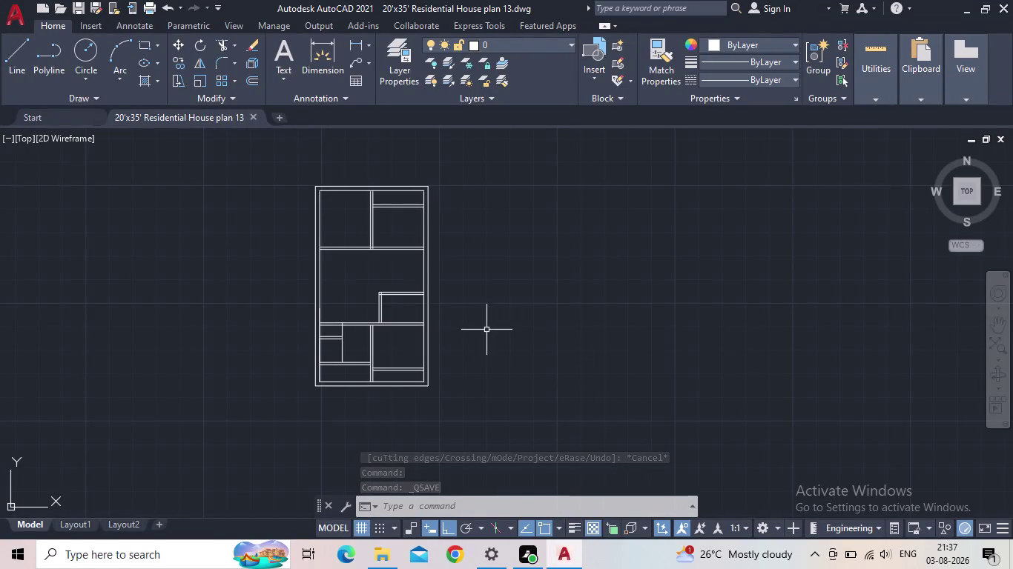
Start a rectangle beside the floor plan using the Dimensions option.
scroll(up, 3)
middle_drag(395, 290, 432, 318)
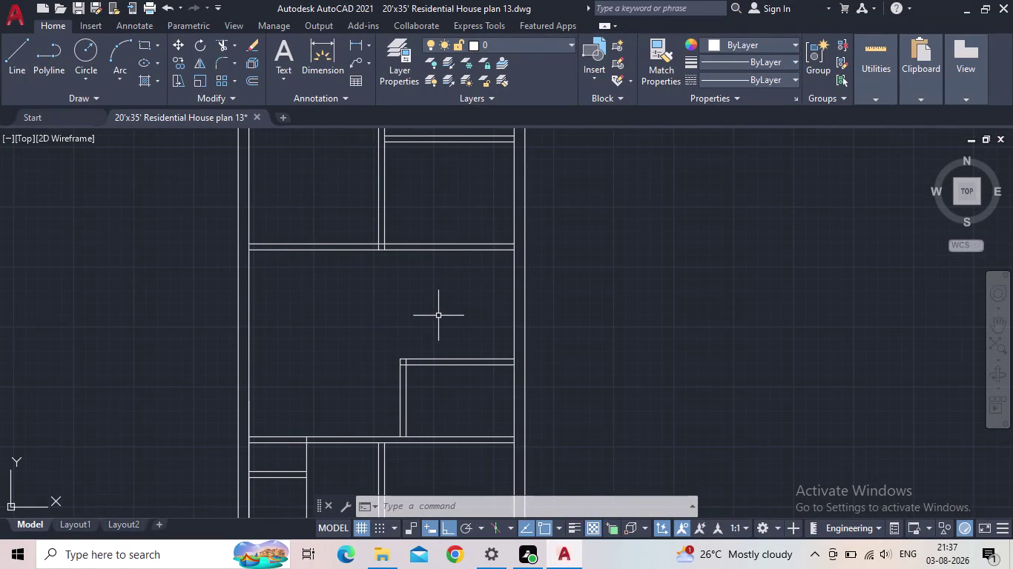
middle_drag(450, 309, 382, 364)
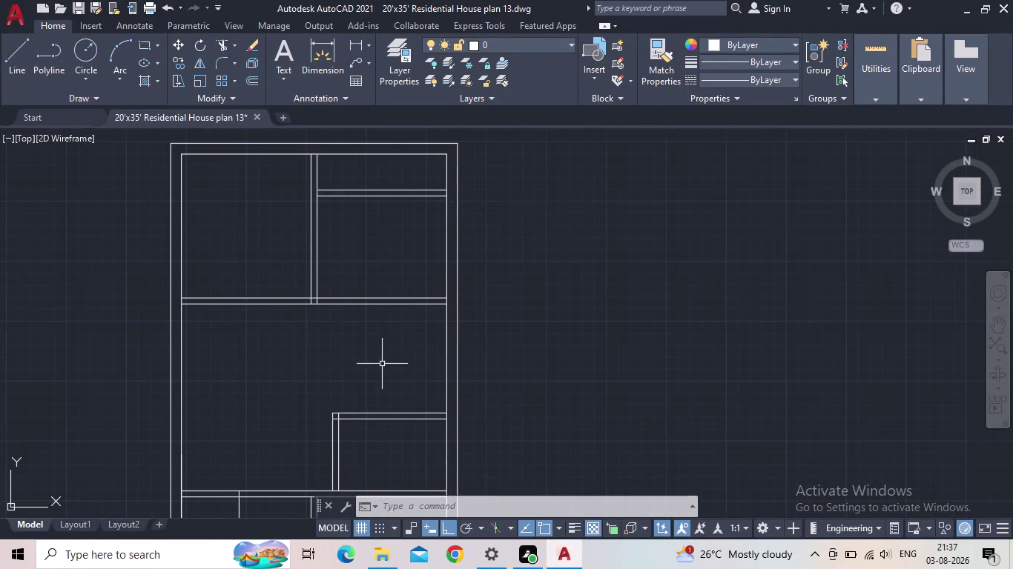
key(d)
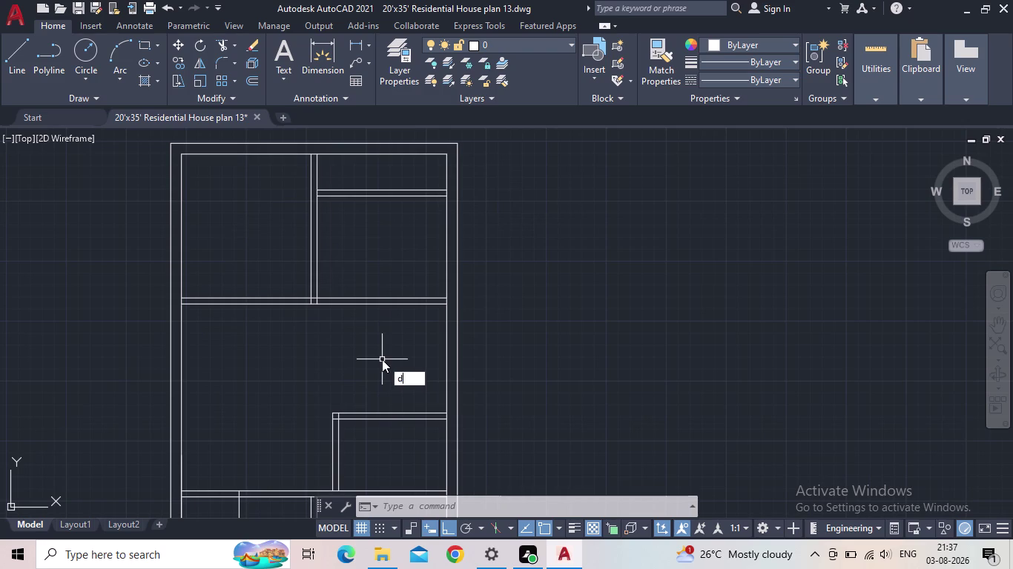
key(o)
key(BackSpace)
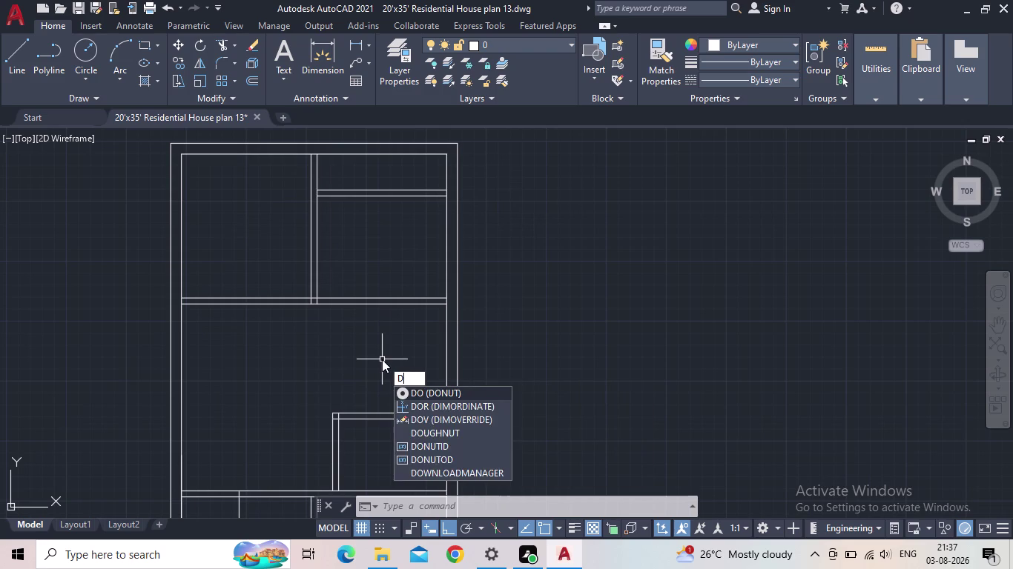
key(BackSpace)
text(rec)
key(Return)
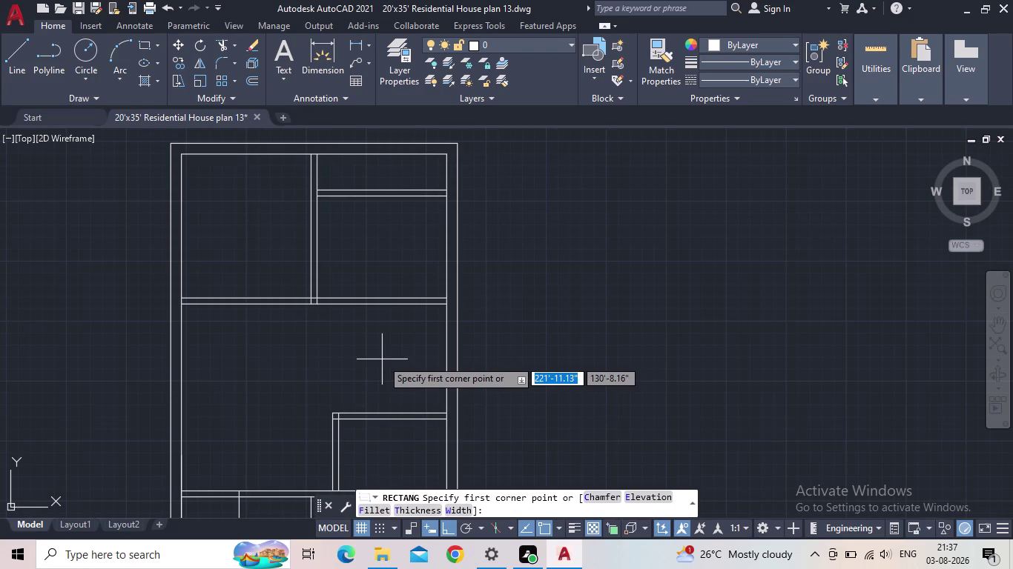
drag(600, 265, 604, 283)
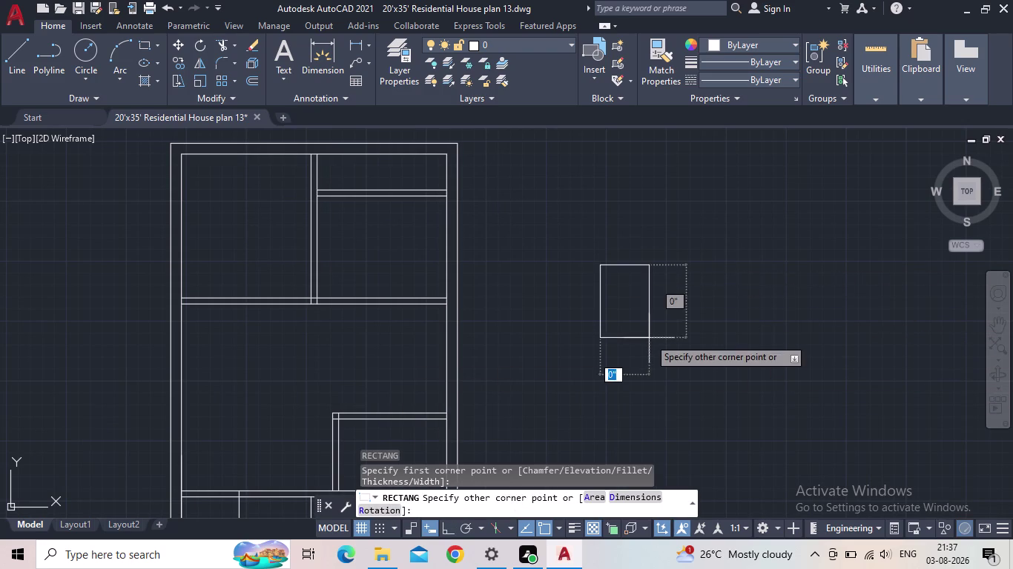
key(d)
key(Return)
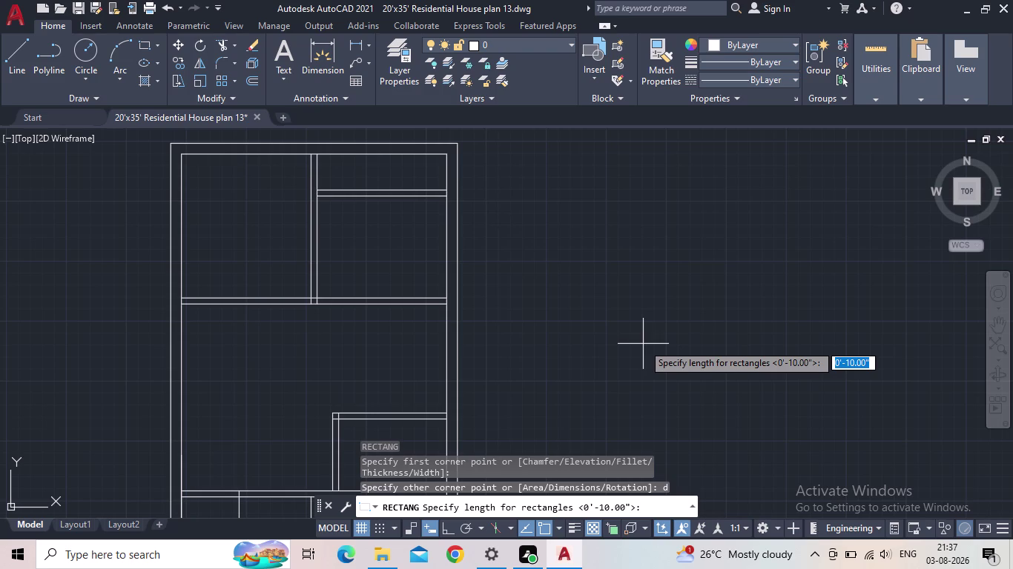
Give the rectangle a 5" length and 3' width and place it right of the plan.
text(5")
key(Return)
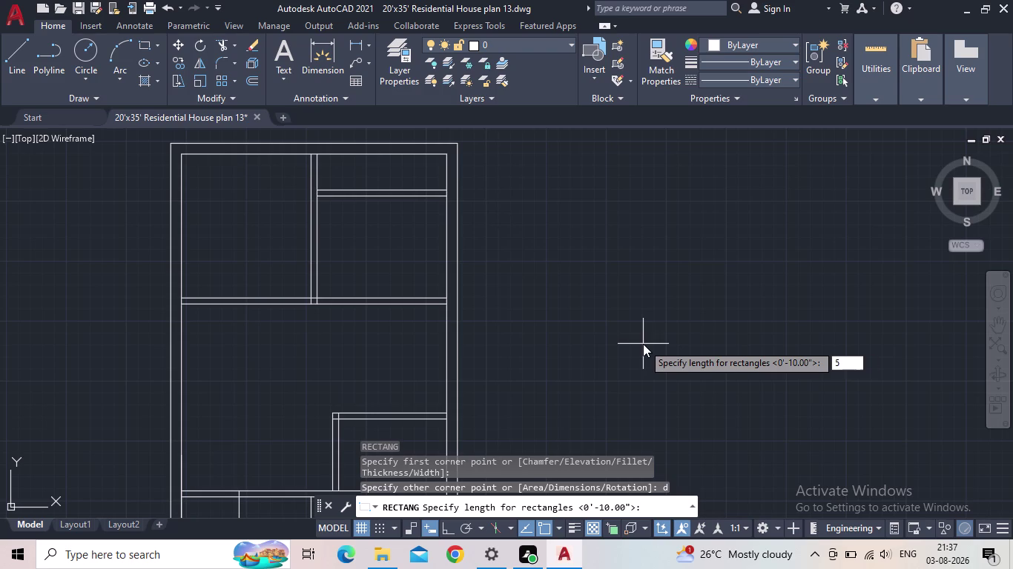
text(3')
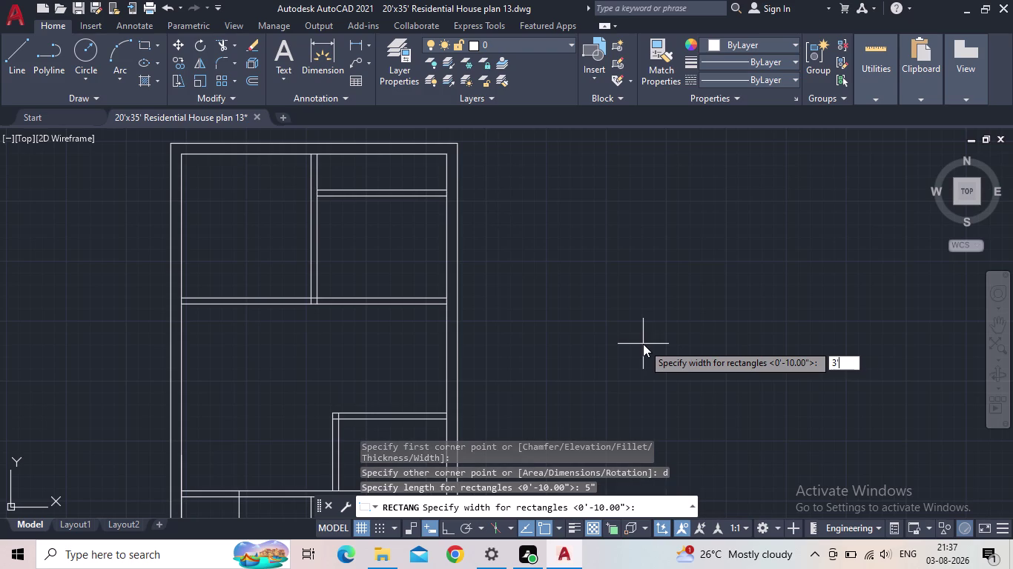
key(Return)
click(642, 344)
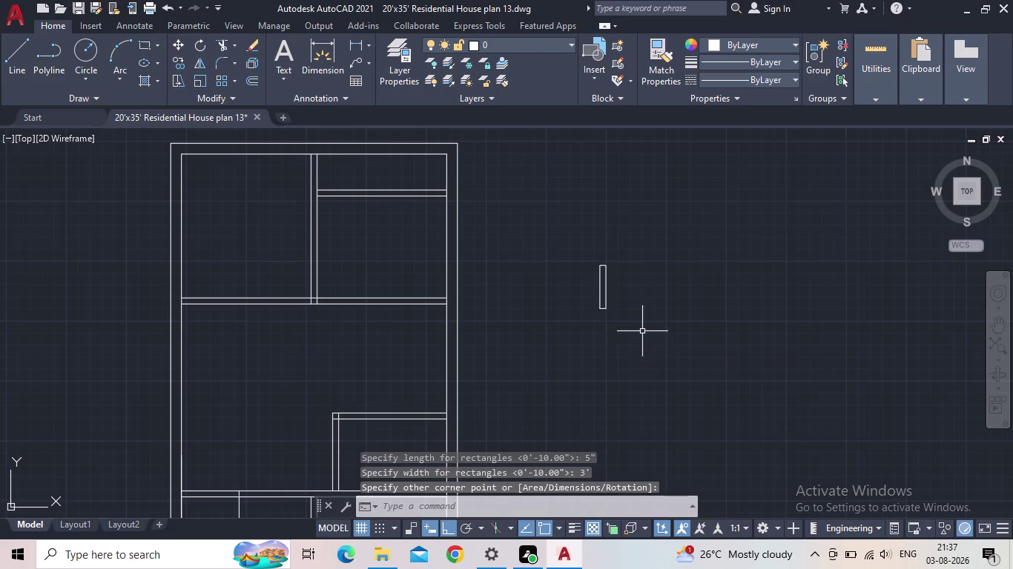
key(Escape)
Select the new rectangle for copying.
drag(635, 324, 609, 307)
click(560, 239)
key(c)
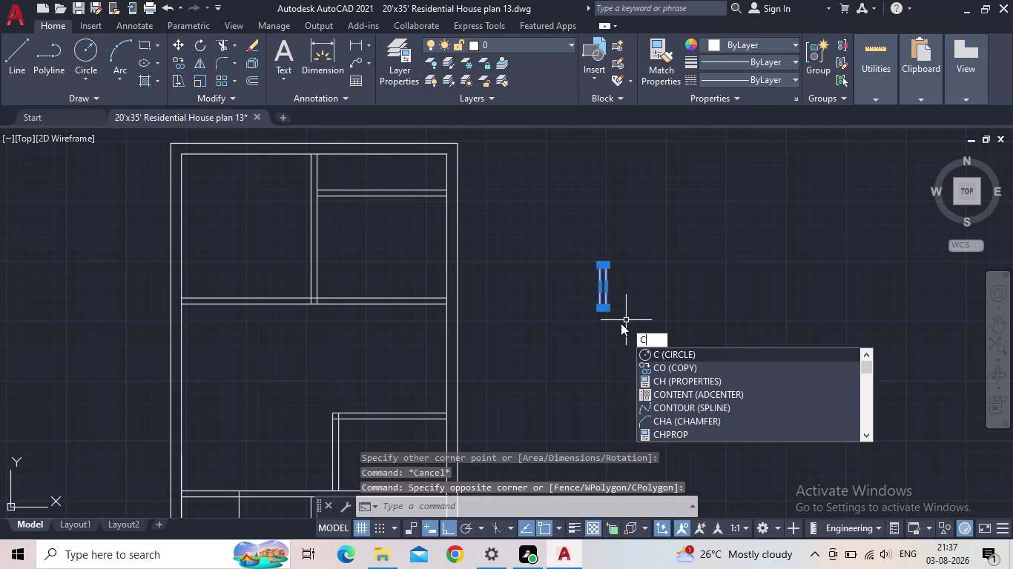
Copy the rectangle to a spot left of the original.
key(o)
key(Return)
click(602, 309)
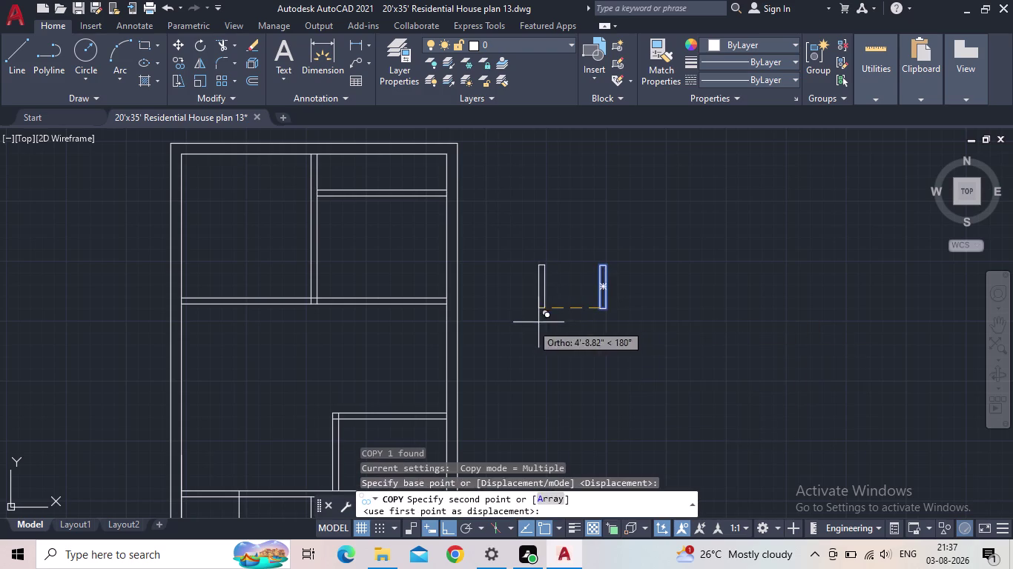
click(531, 324)
key(Escape)
Rotate the copied rectangle so it lies horizontally.
click(552, 321)
click(528, 290)
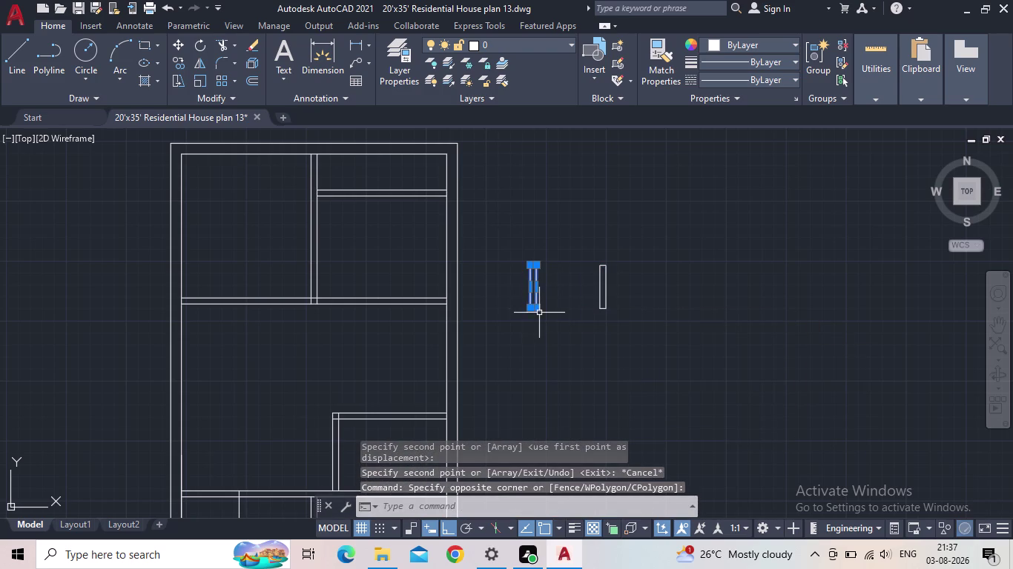
key(r)
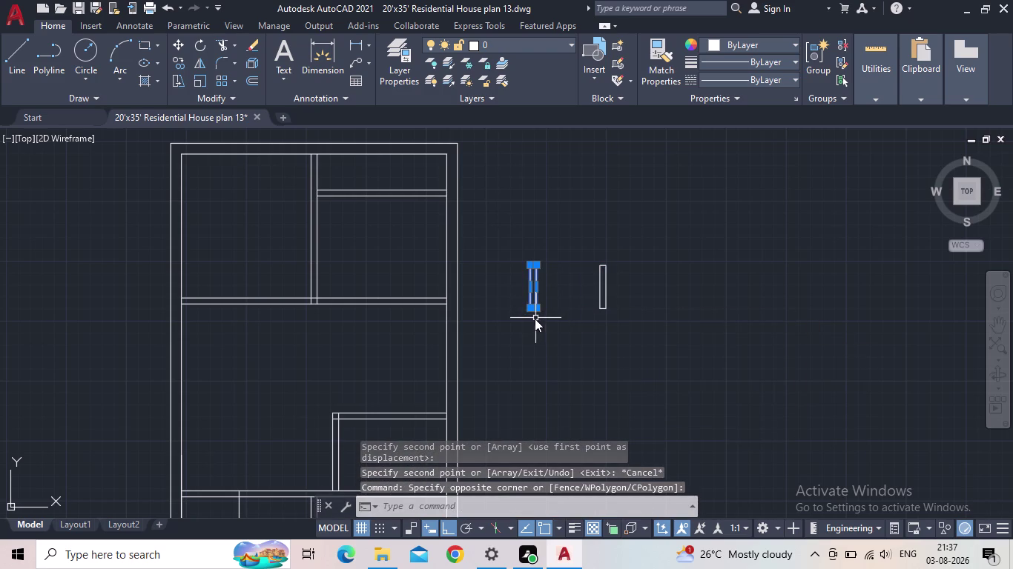
key(o)
key(Return)
click(534, 312)
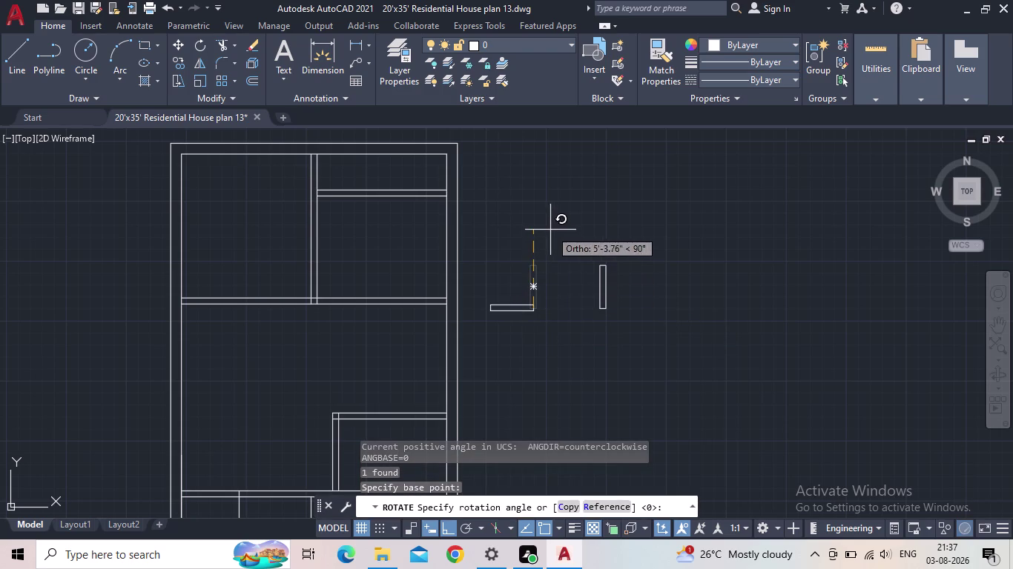
click(548, 227)
key(Escape)
Select the horizontal rectangle and begin copying it from a base point.
drag(529, 355, 530, 345)
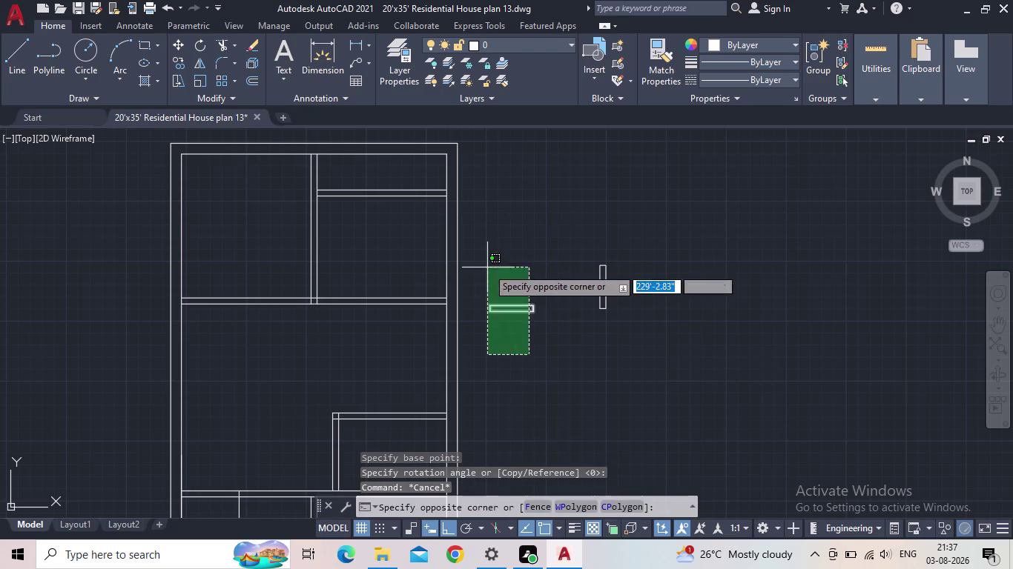
click(487, 268)
key(c)
key(o)
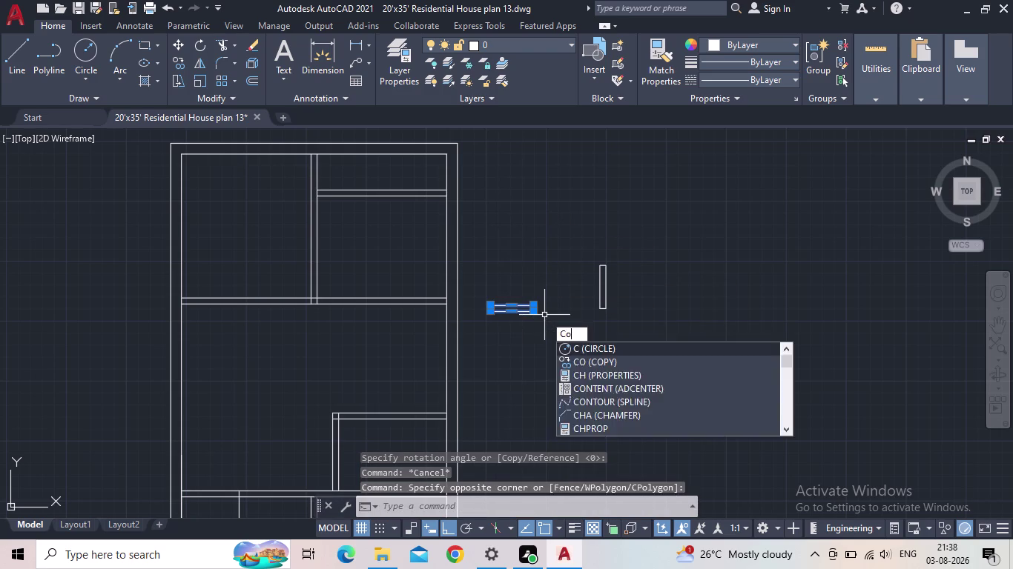
key(Return)
click(491, 312)
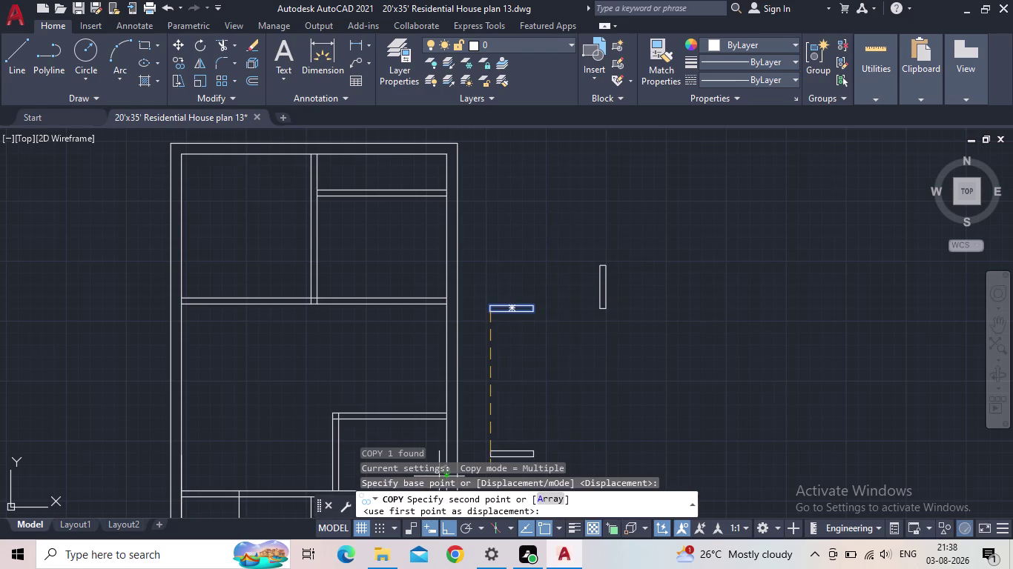
click(447, 524)
Place two copies of the horizontal rectangle on the plan's wall lines.
scroll(up, 3)
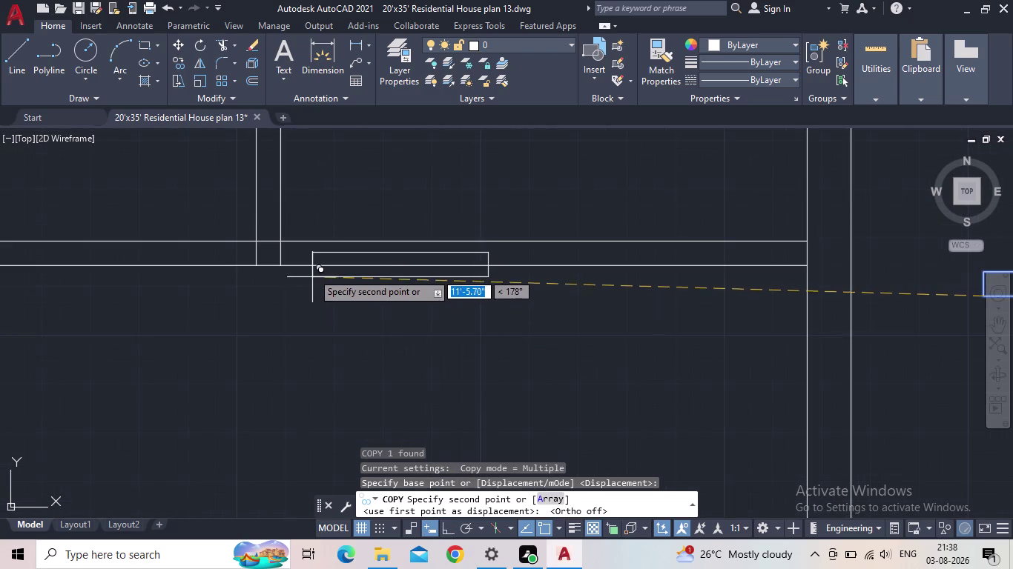
scroll(up, 3)
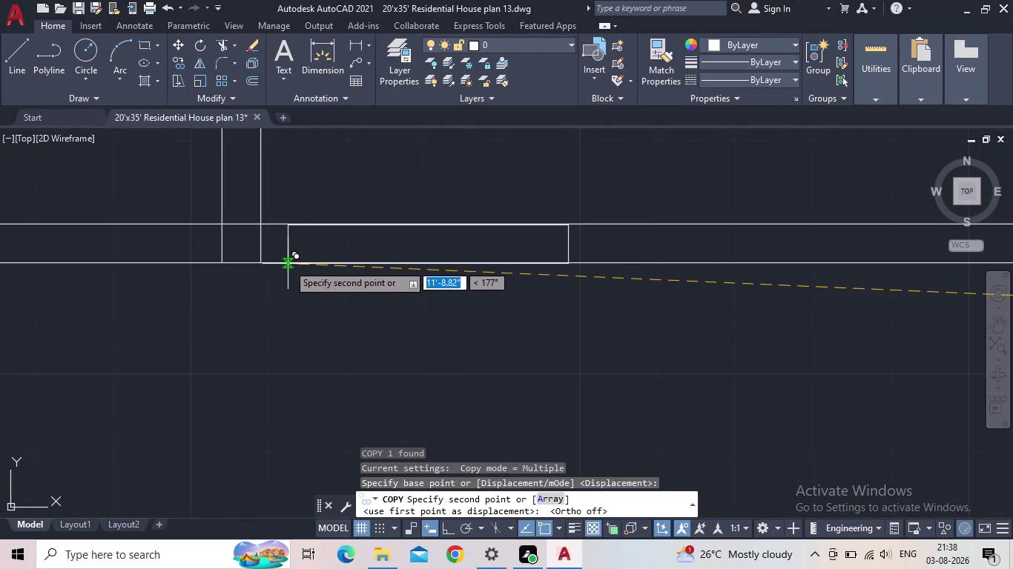
click(288, 264)
scroll(down, 3)
middle_drag(345, 332, 402, 336)
scroll(up, 3)
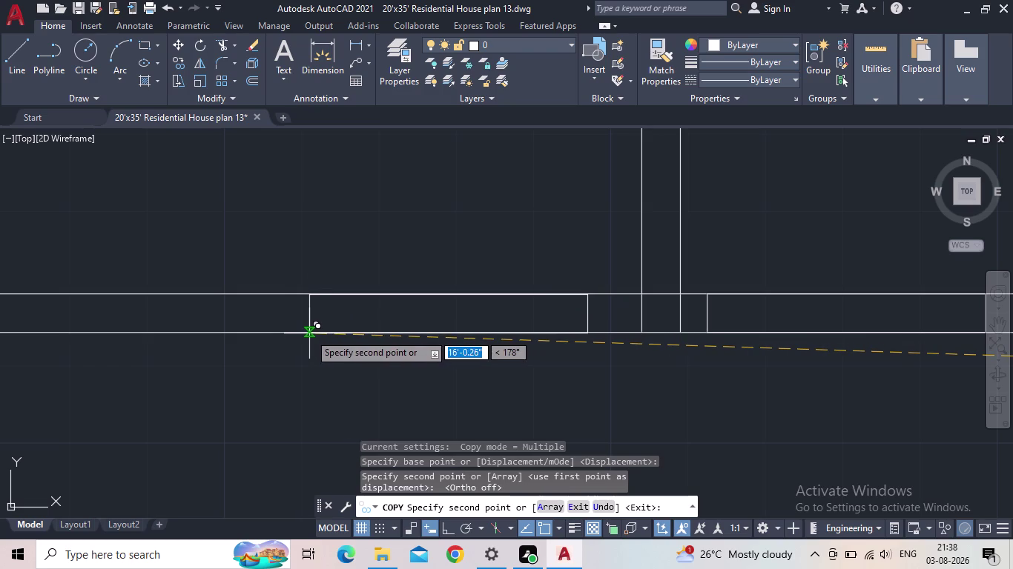
click(310, 334)
Pan and zoom the view toward the lower rooms to reach the next wall.
scroll(down, 3)
middle_drag(365, 398, 339, 253)
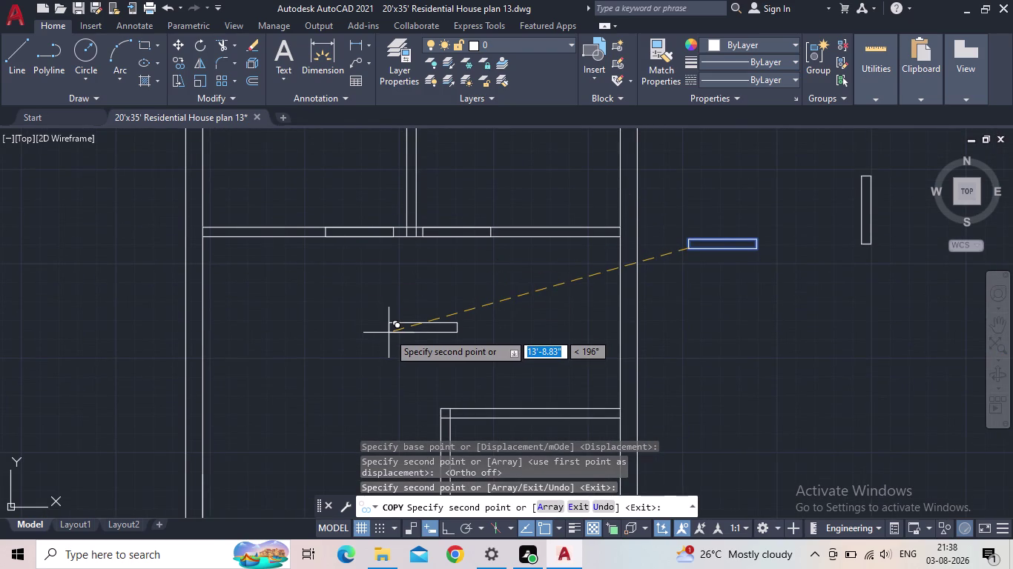
middle_drag(387, 333, 389, 293)
scroll(down, 3)
middle_drag(379, 330, 373, 304)
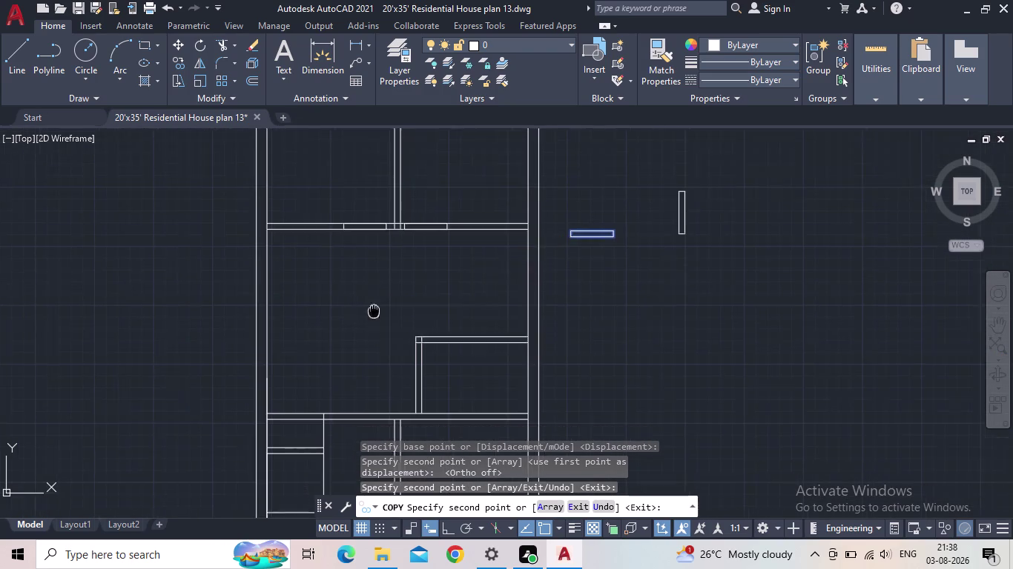
middle_drag(372, 304, 363, 241)
scroll(down, 3)
scroll(up, 3)
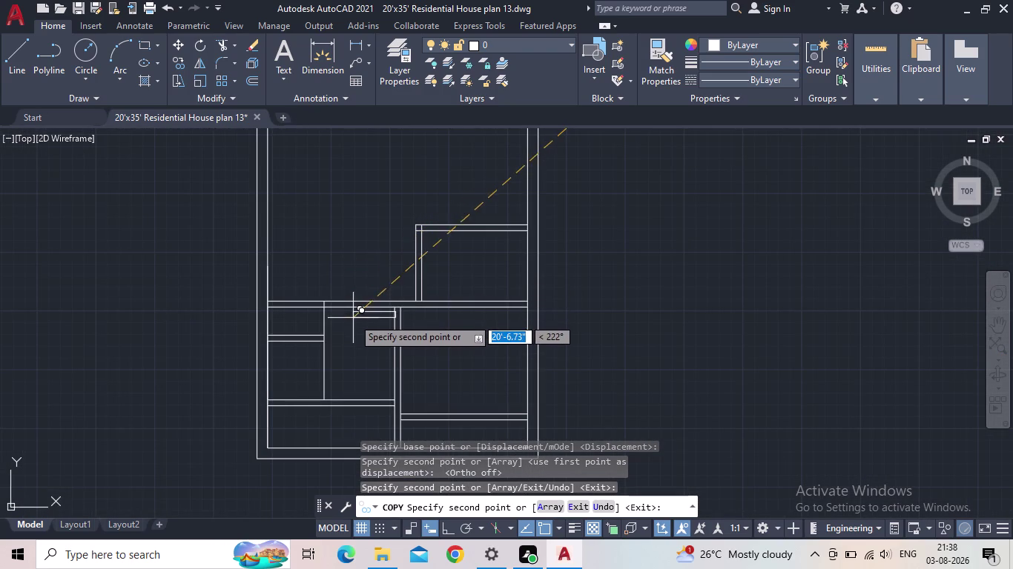
scroll(up, 3)
scroll(up, 3)
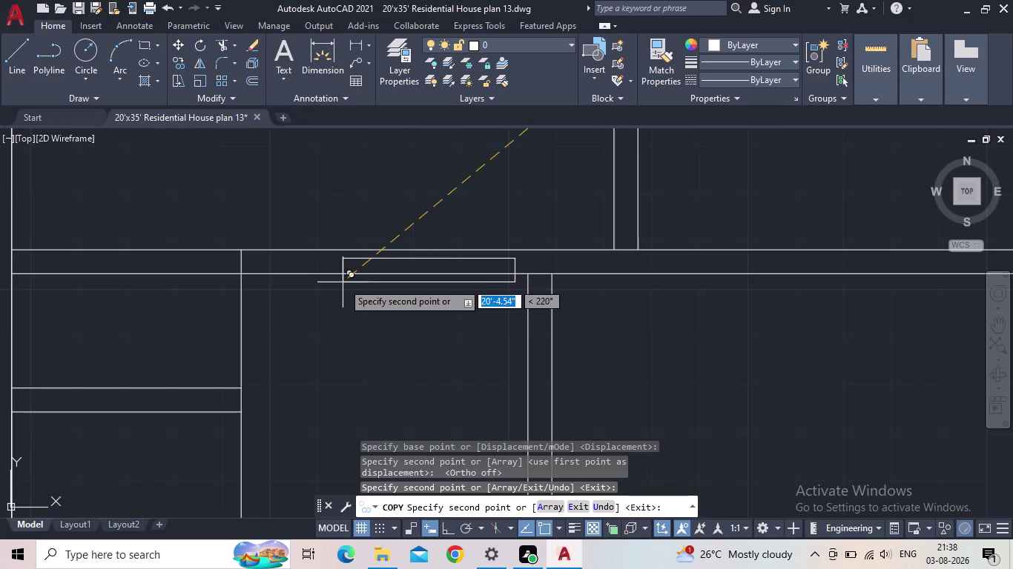
Place rectangle copies onto two interior wall lines.
middle_drag(355, 322, 360, 308)
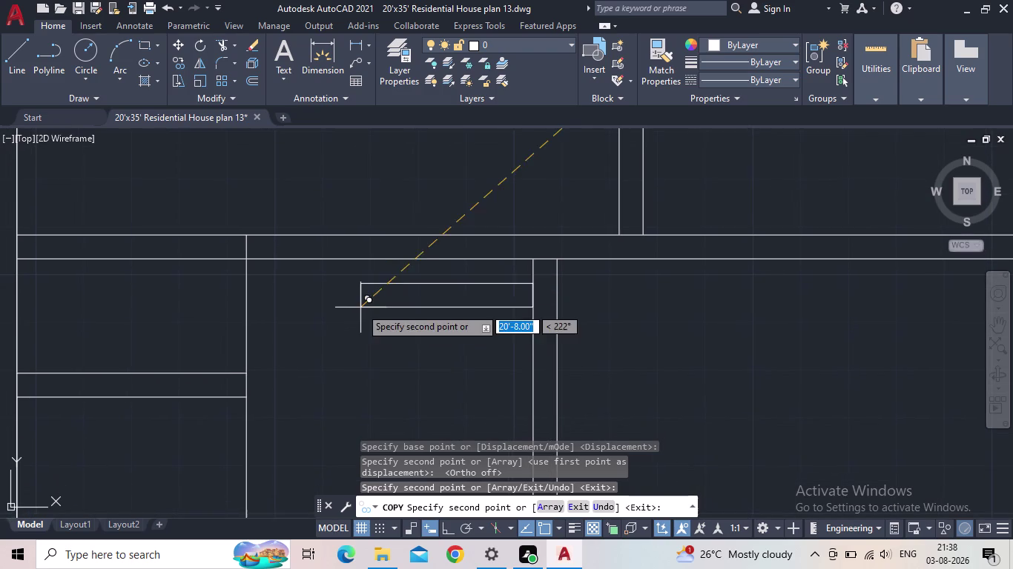
scroll(down, 3)
scroll(up, 3)
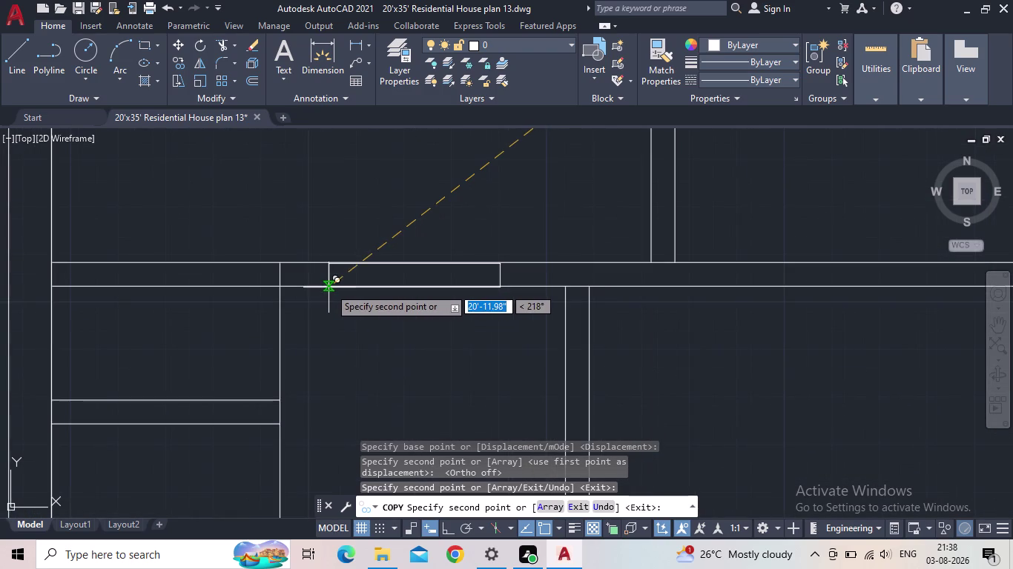
scroll(up, 3)
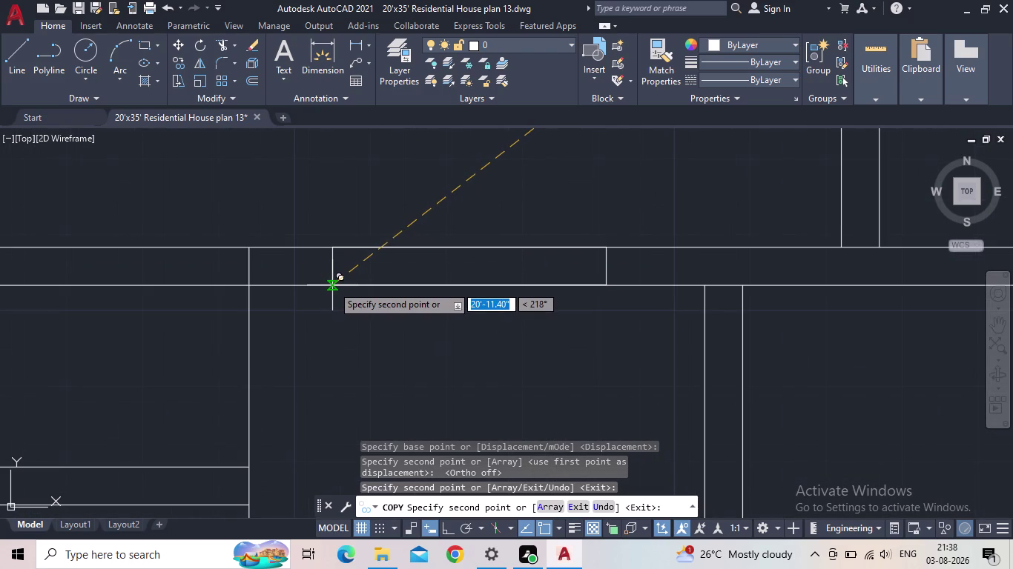
click(333, 285)
scroll(down, 3)
middle_drag(353, 328, 327, 237)
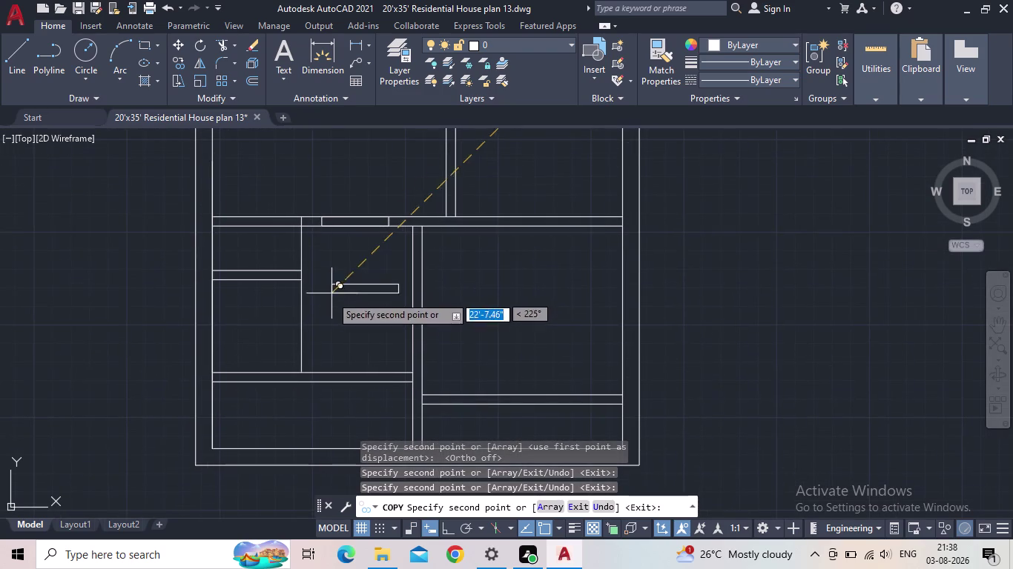
middle_drag(334, 314, 397, 258)
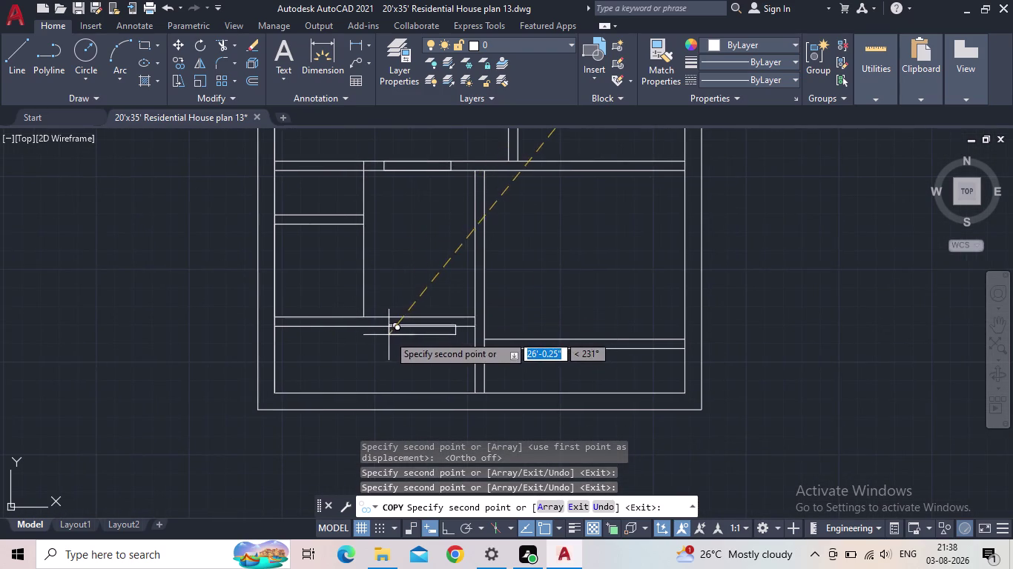
scroll(up, 3)
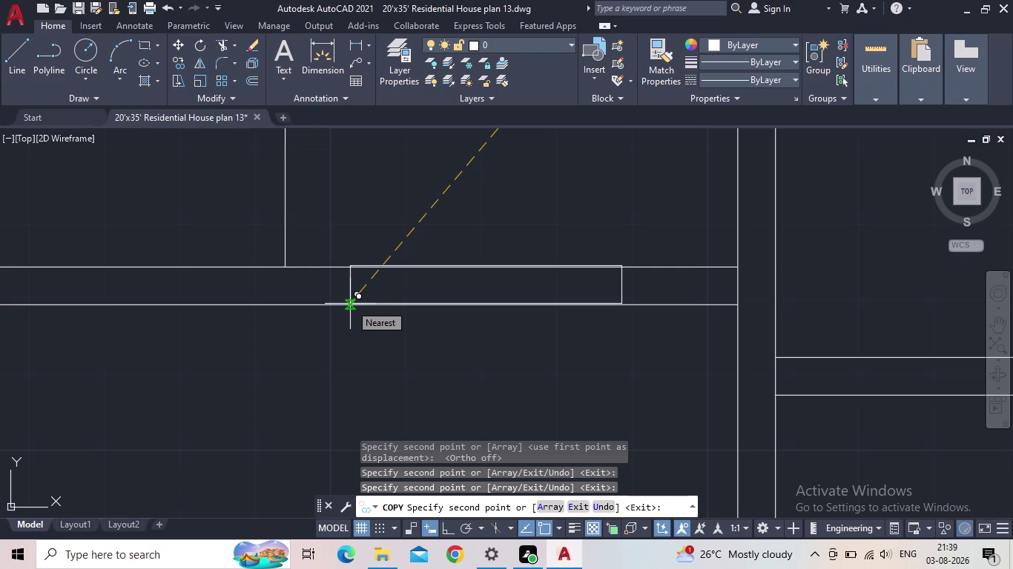
click(350, 304)
Find another interior wall and place a third rectangle copy on it.
scroll(down, 3)
middle_drag(340, 346, 177, 310)
scroll(down, 3)
scroll(down, 3)
scroll(up, 3)
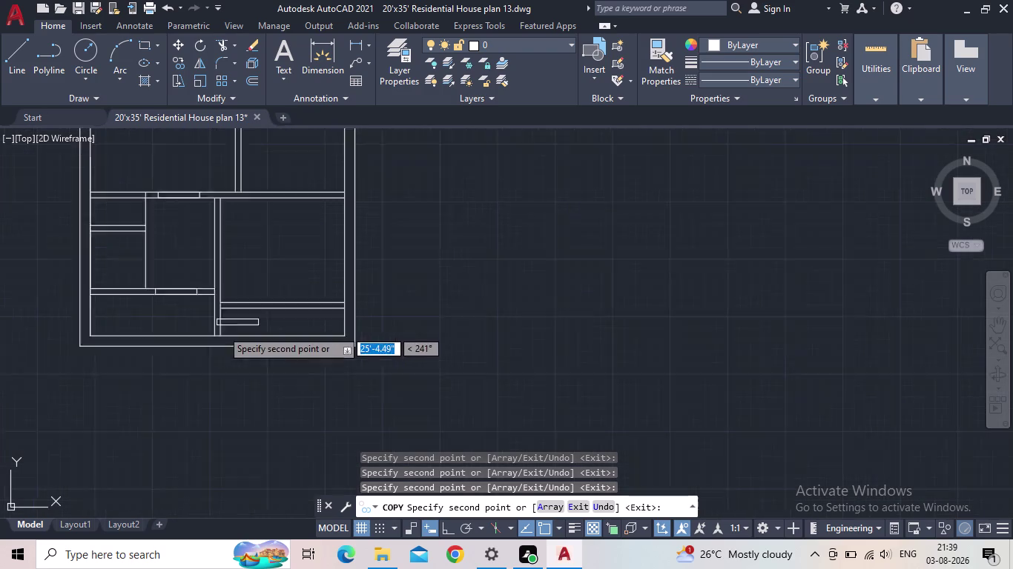
scroll(up, 3)
scroll(up, 3)
middle_drag(245, 320, 328, 414)
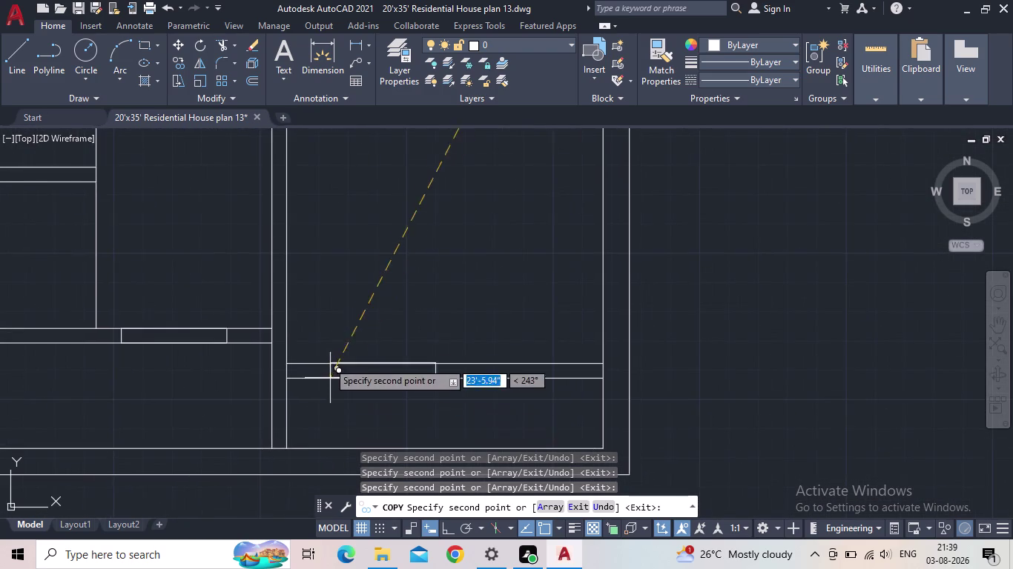
scroll(down, 3)
middle_drag(328, 328, 358, 463)
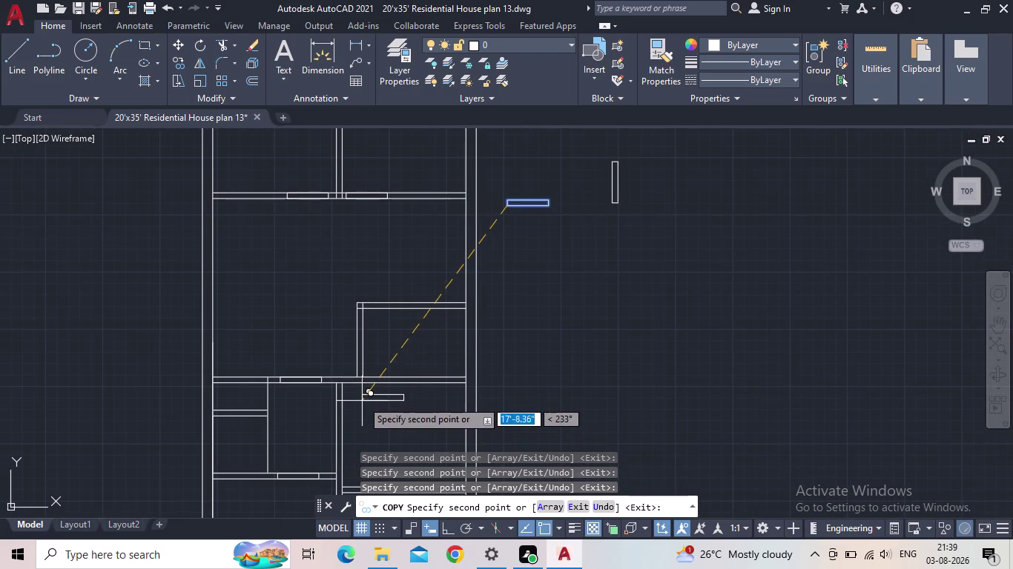
scroll(up, 3)
scroll(up, 3)
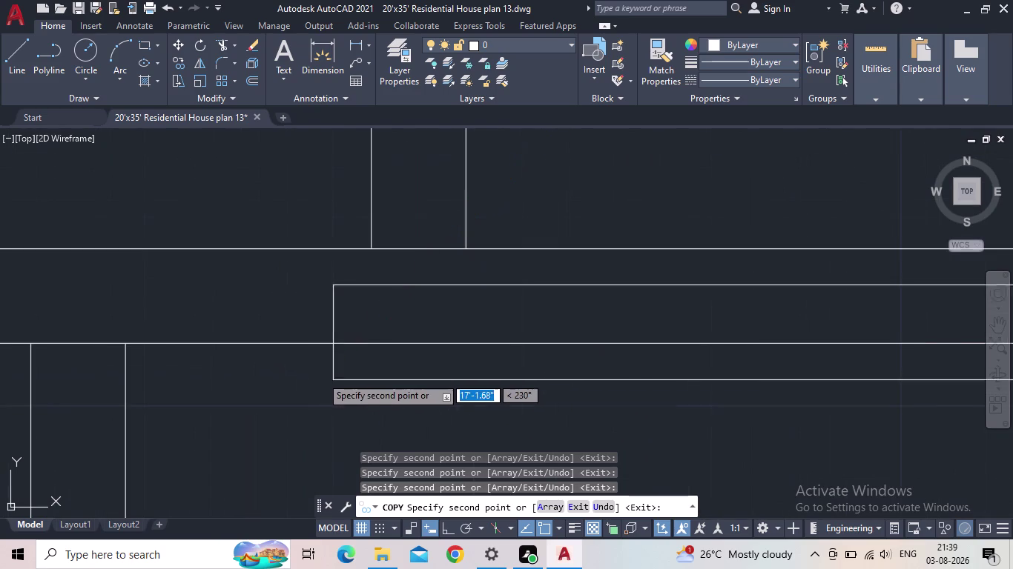
scroll(down, 3)
middle_drag(190, 349, 323, 343)
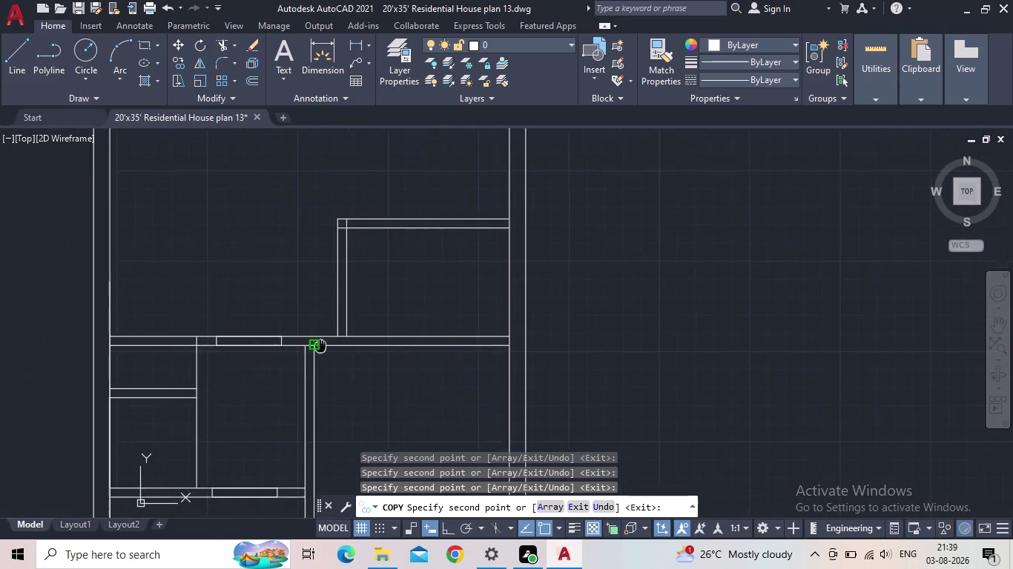
scroll(down, 3)
middle_drag(346, 365, 348, 348)
scroll(up, 3)
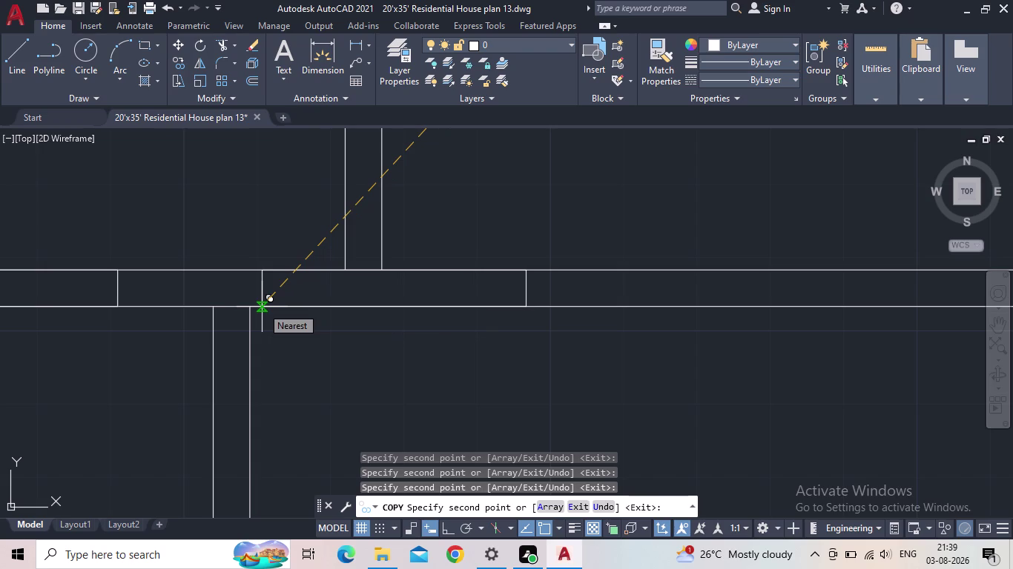
scroll(down, 3)
scroll(up, 3)
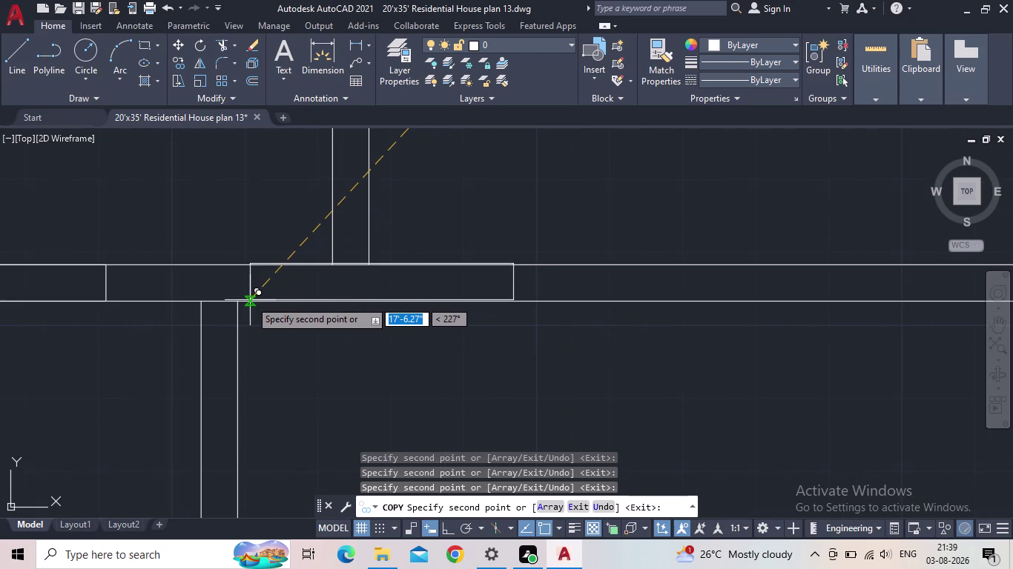
click(248, 303)
Review the placed openings and end the copy command.
middle_drag(409, 375, 260, 410)
scroll(down, 3)
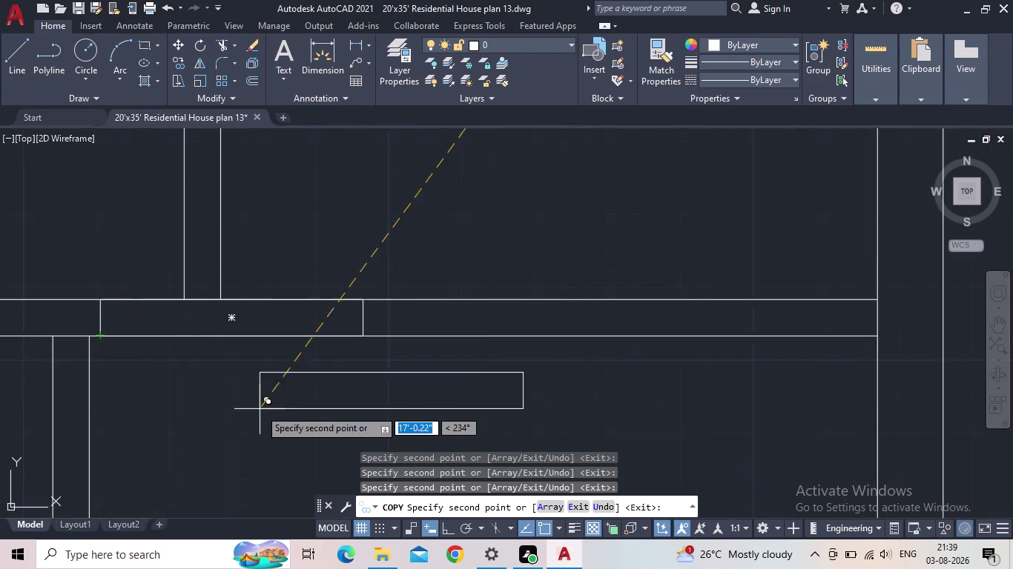
scroll(down, 3)
scroll(down, 3)
scroll(down, 3)
key(Escape)
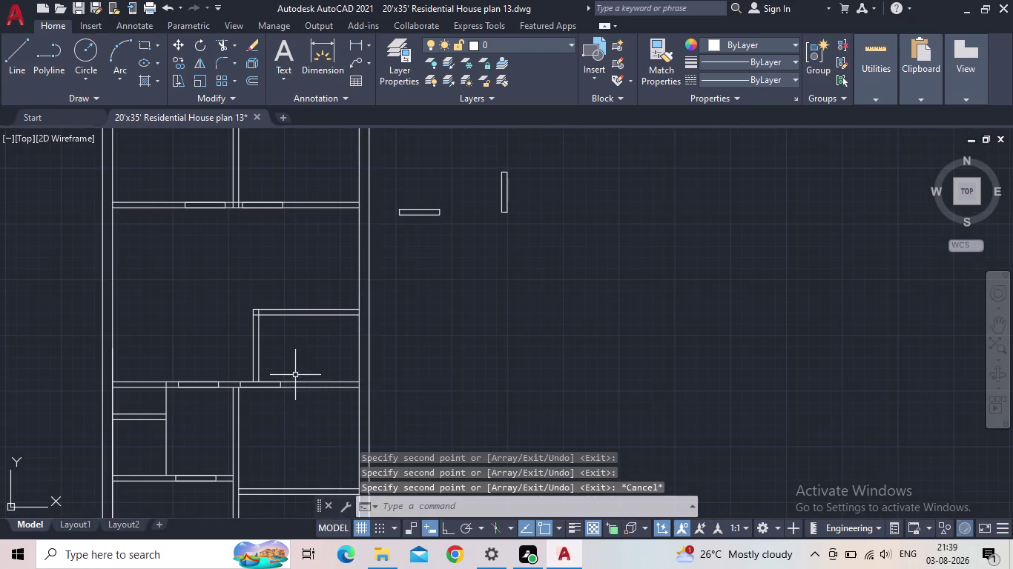
Start moving the inner vertical wall line from its bottom endpoint.
scroll(up, 3)
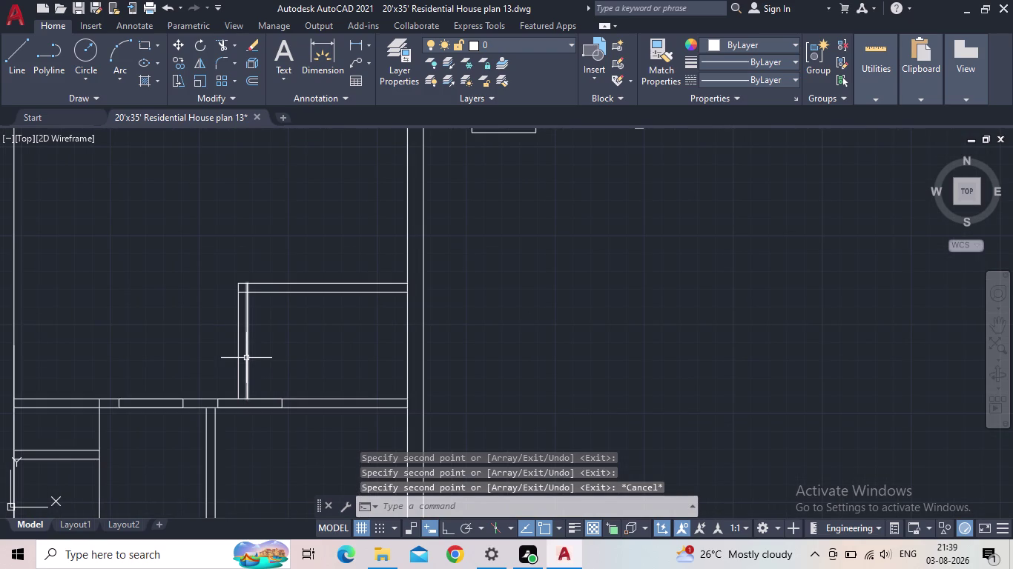
click(246, 359)
key(m)
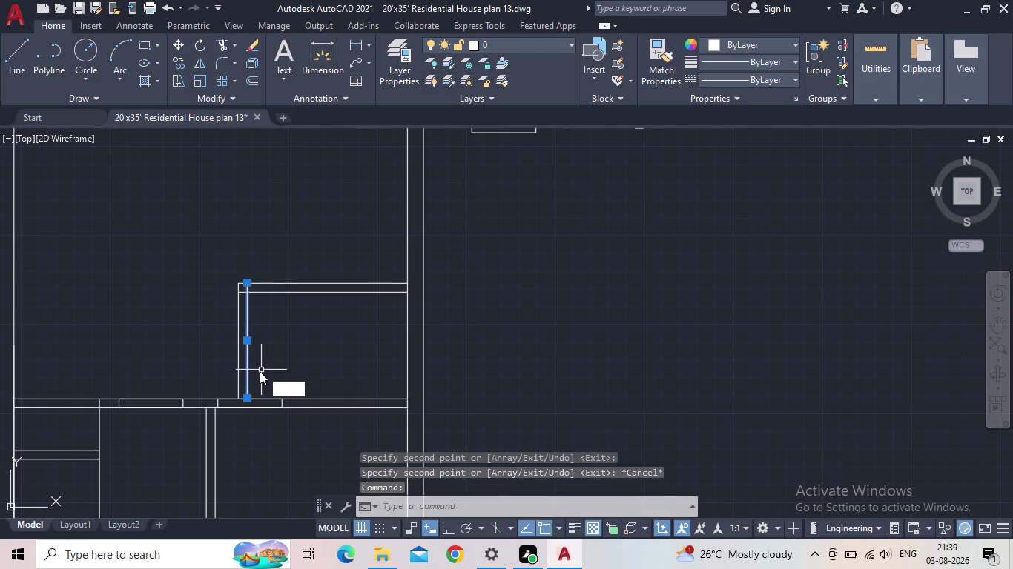
key(Return)
scroll(up, 3)
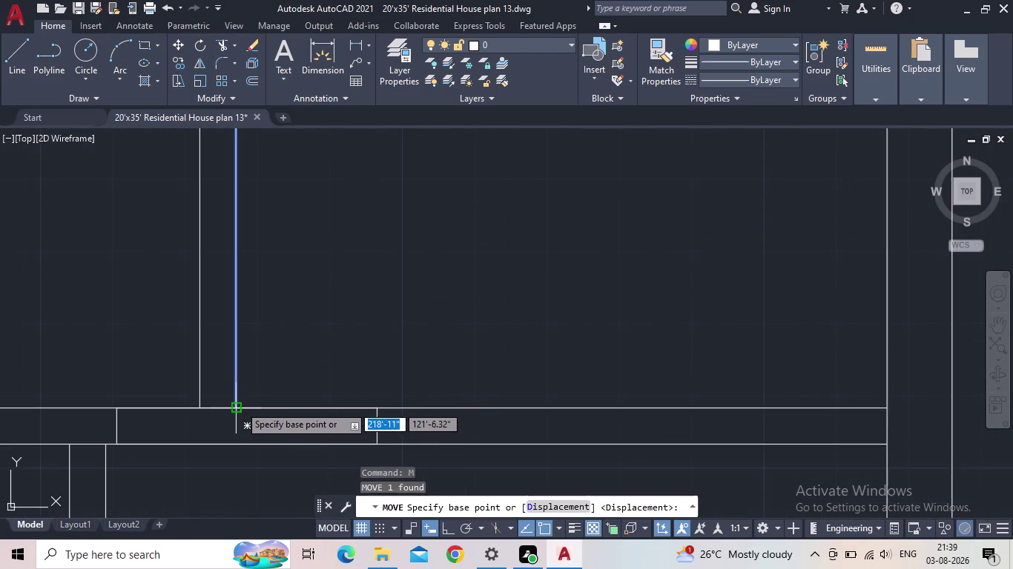
click(237, 407)
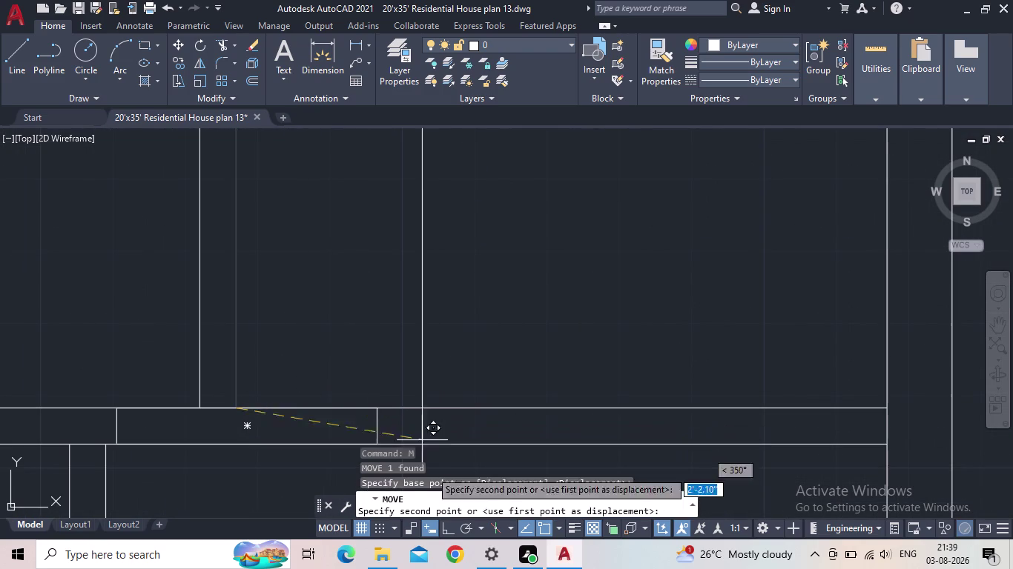
With Ortho on, drop the line at a new position to the right.
click(446, 526)
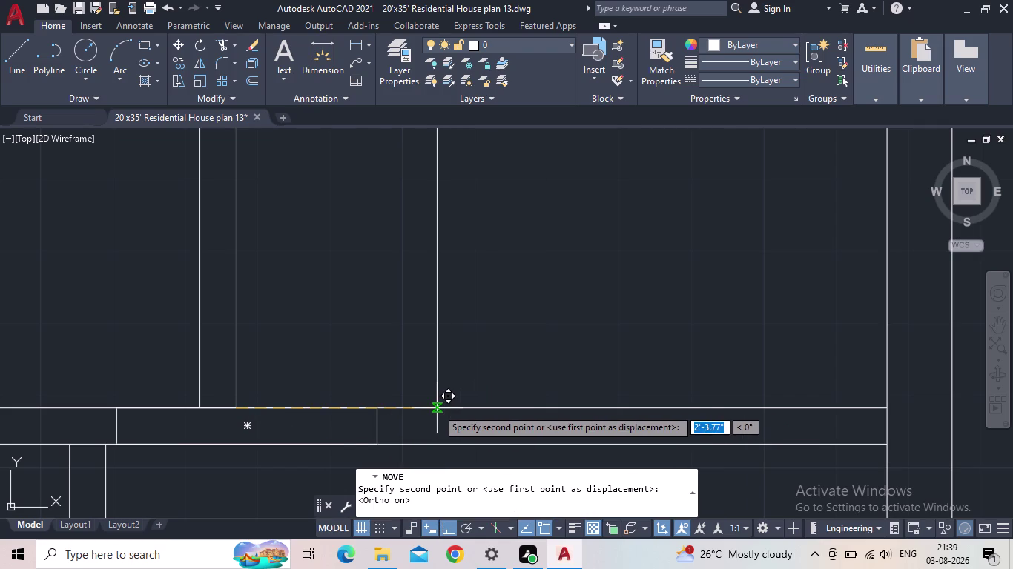
scroll(down, 3)
scroll(down, 3)
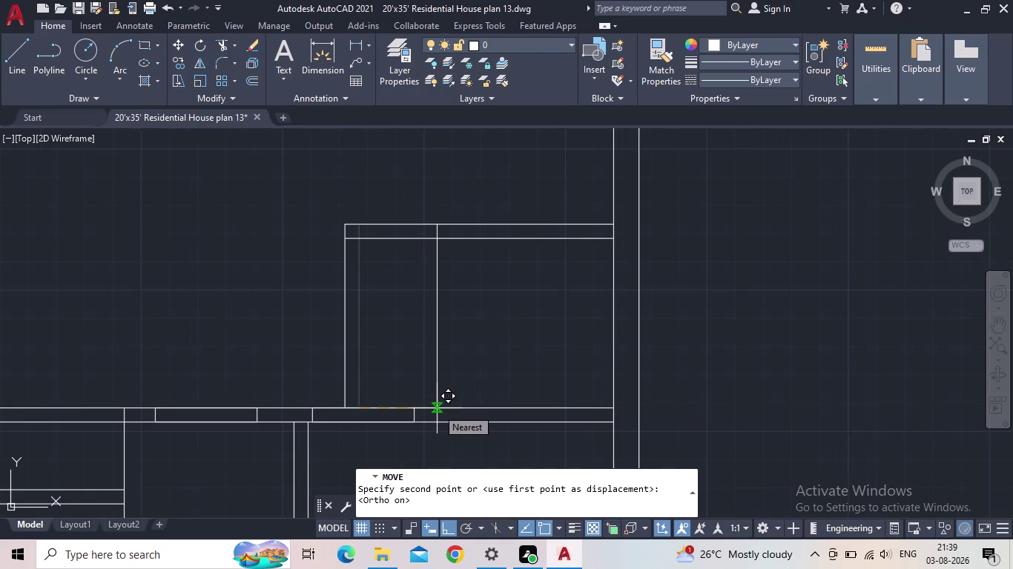
scroll(up, 3)
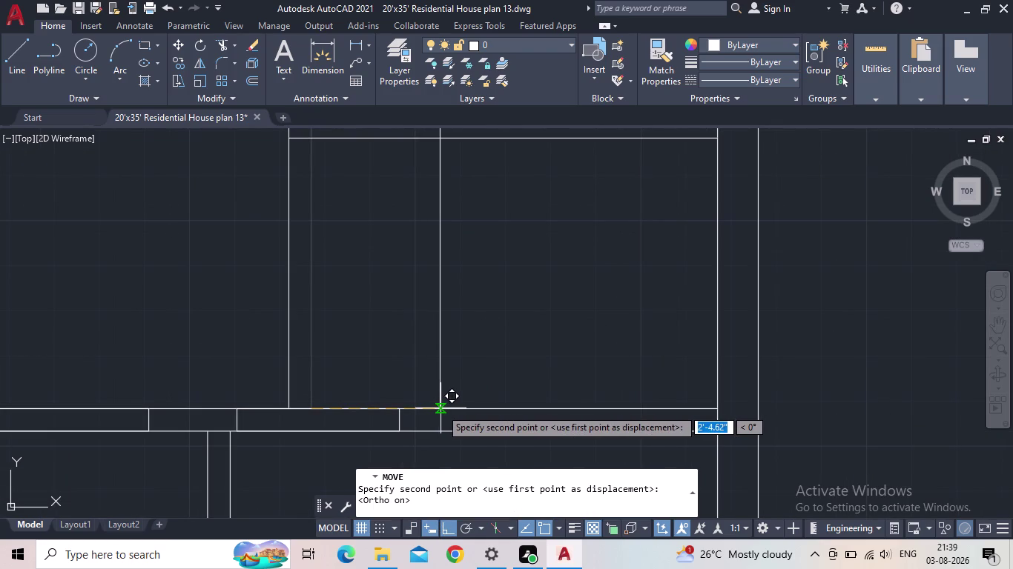
click(443, 409)
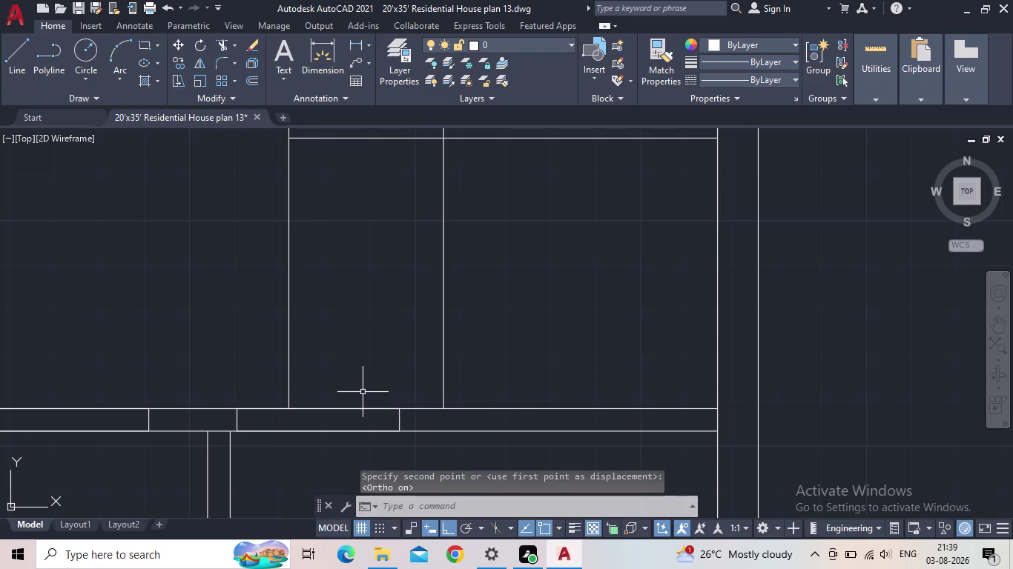
key(o)
key(Return)
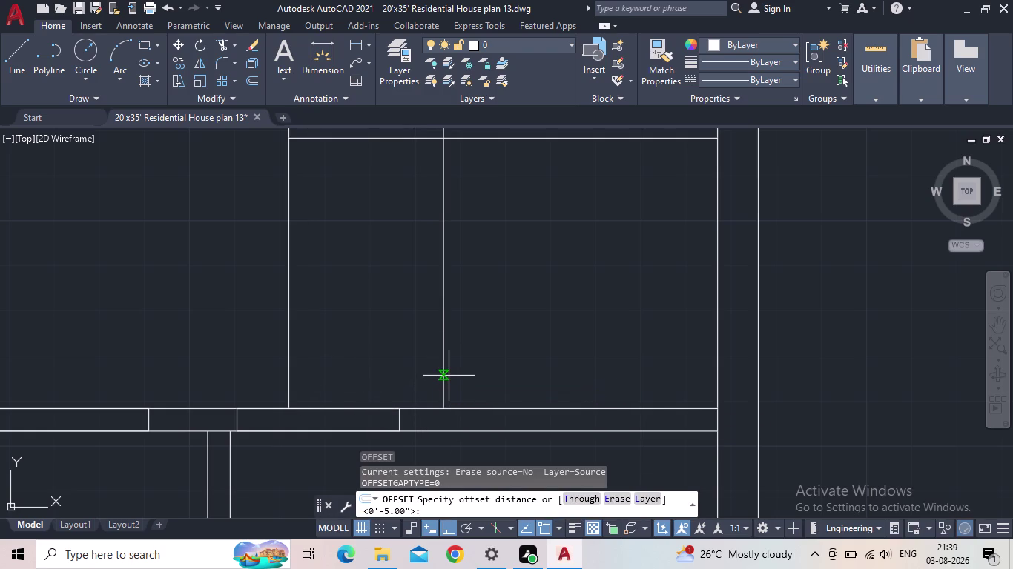
Offset the moved wall line 5" to its left.
text(5")
key(Return)
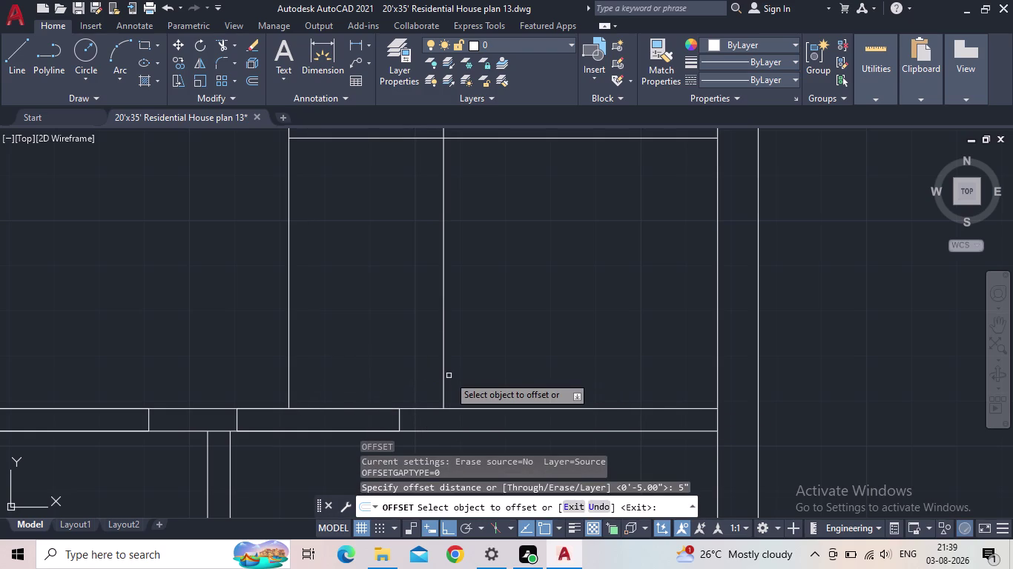
click(444, 378)
click(410, 385)
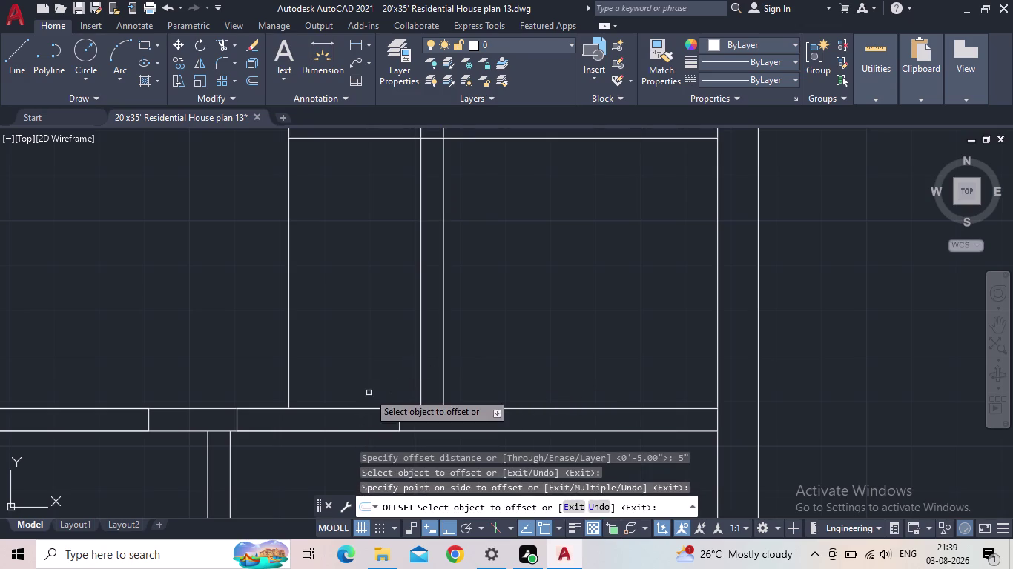
key(Escape)
Select and delete the leftover vertical line.
drag(374, 337, 347, 336)
click(167, 302)
middle_drag(320, 353, 331, 438)
scroll(down, 3)
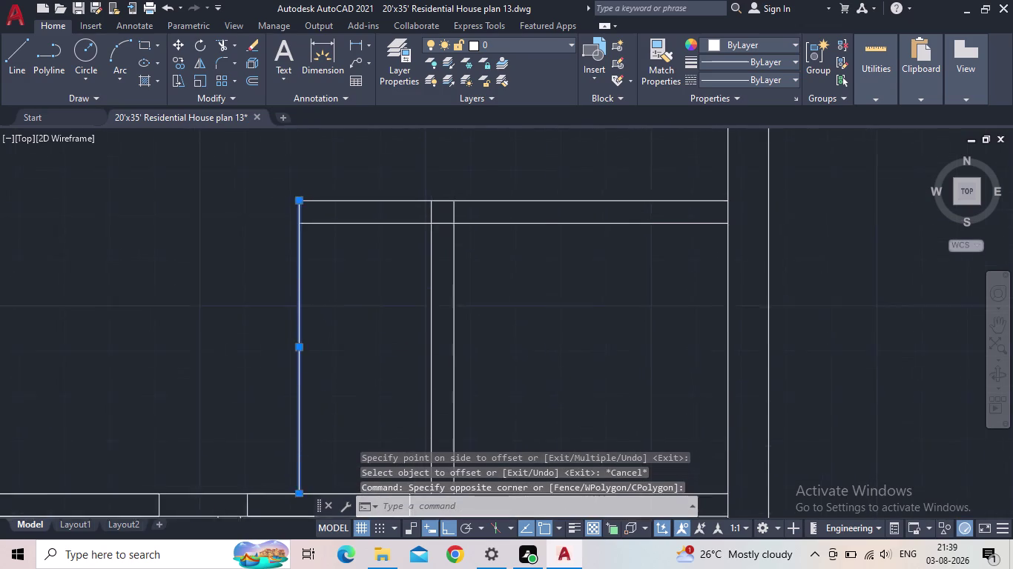
scroll(down, 3)
key(Delete)
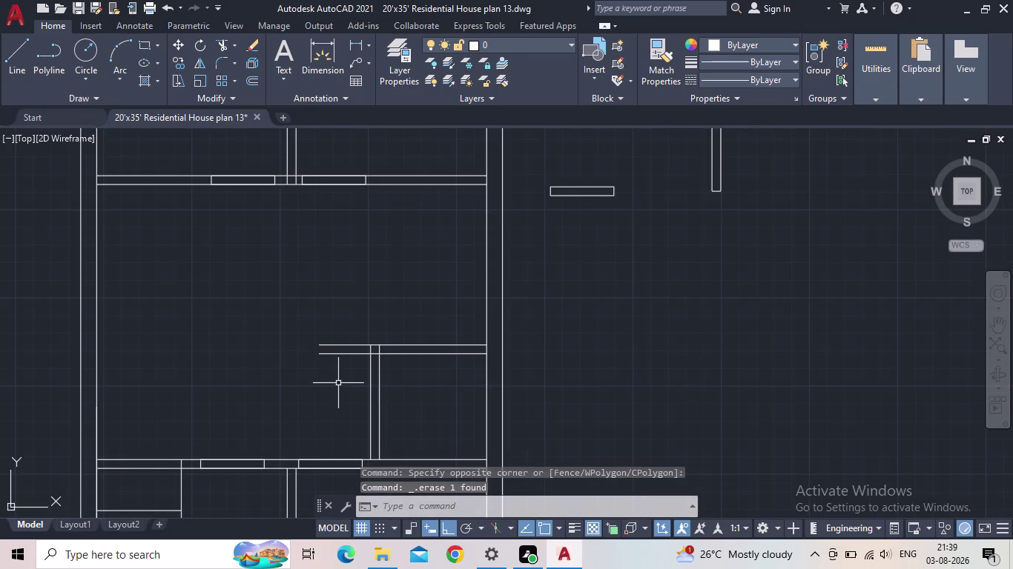
text(tr)
key(space)
Fence-trim the overlapping wall line ends at several upper wall junctions.
drag(341, 373, 339, 367)
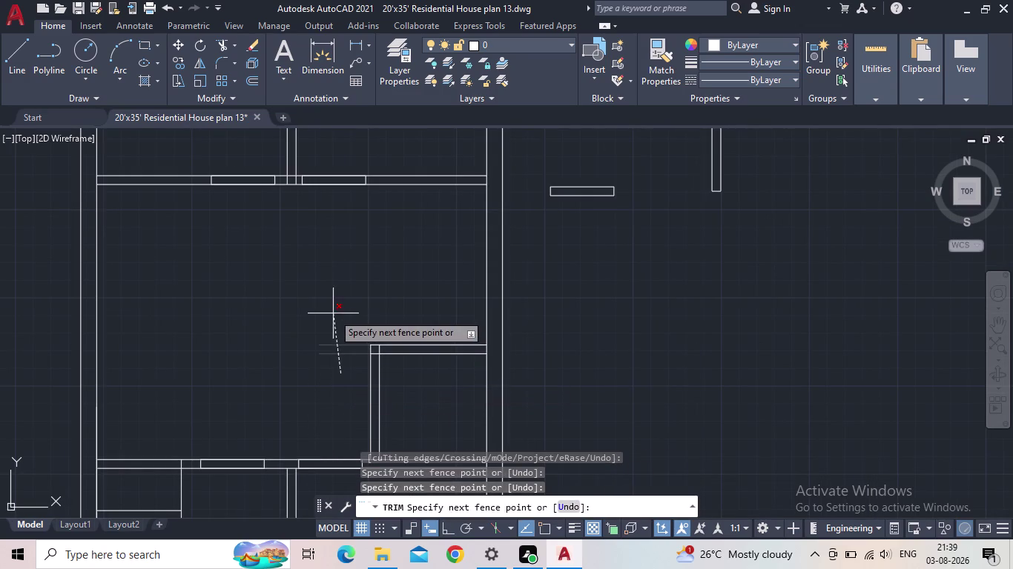
click(333, 313)
scroll(up, 3)
drag(402, 355, 406, 333)
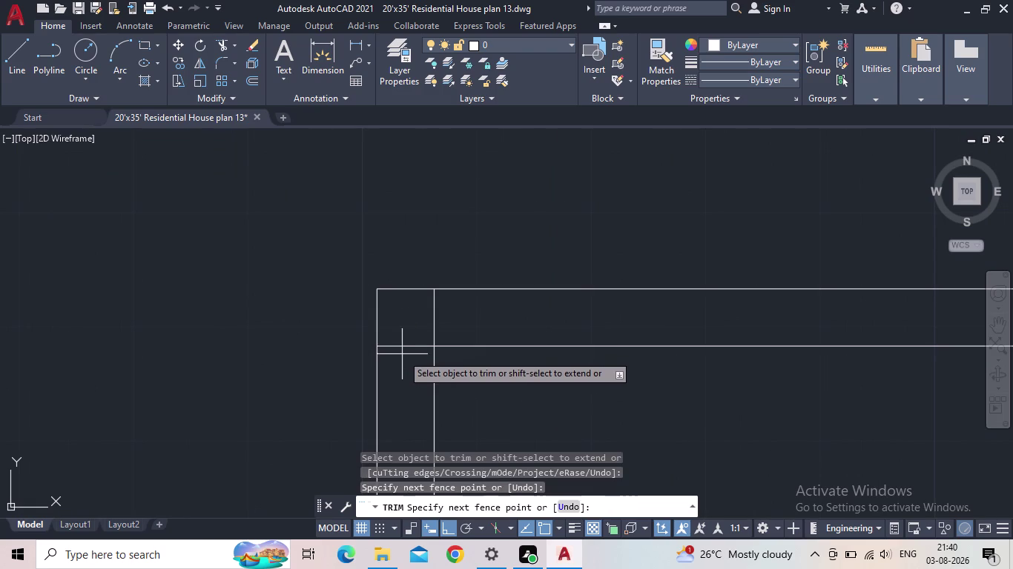
drag(407, 332, 456, 318)
scroll(down, 3)
middle_drag(565, 394, 509, 343)
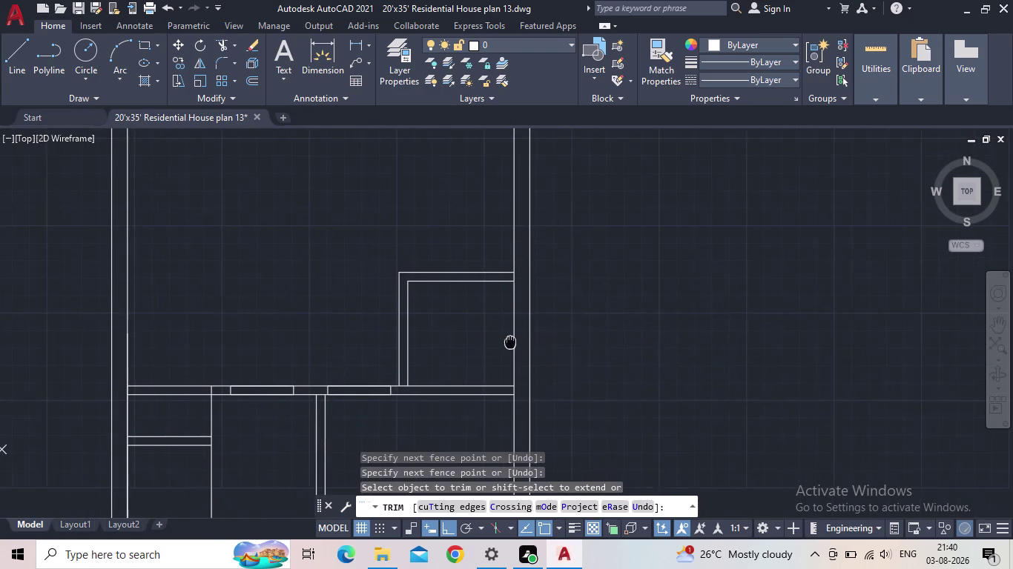
scroll(up, 3)
drag(344, 413, 342, 327)
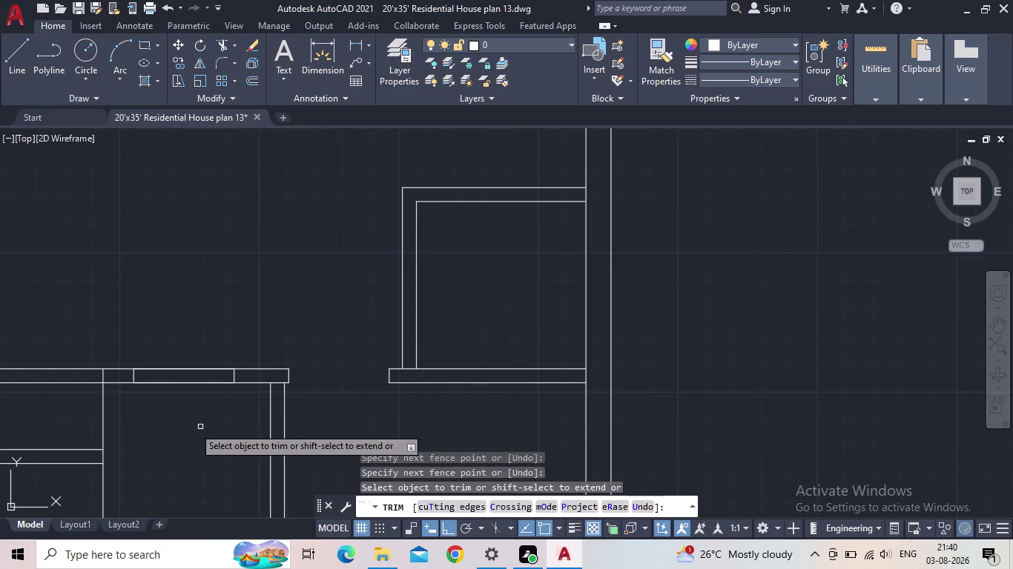
drag(182, 425, 181, 334)
scroll(down, 3)
middle_drag(178, 397, 236, 305)
scroll(up, 3)
drag(241, 315, 247, 200)
scroll(down, 3)
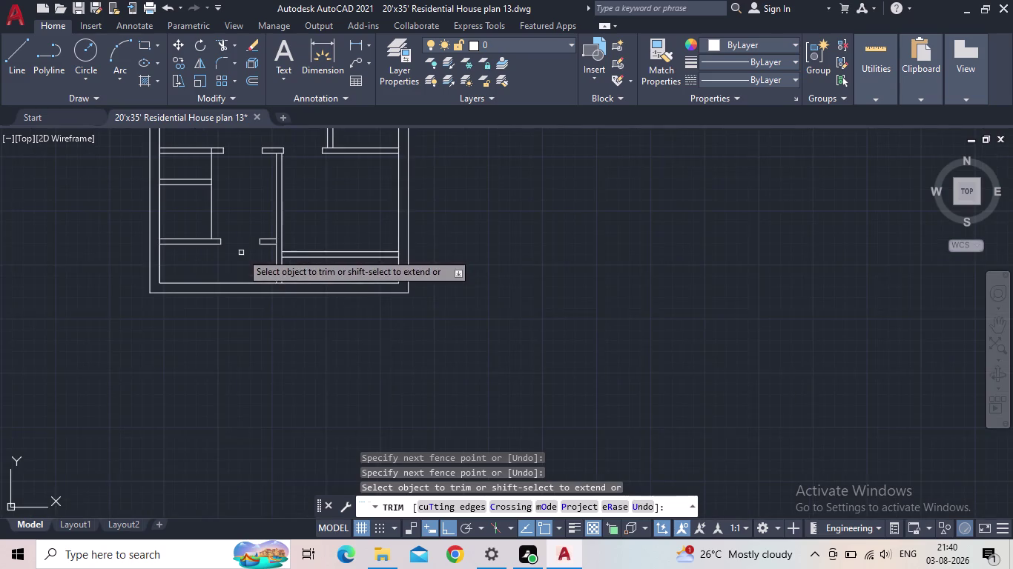
Trim the wall lines through the door openings of the lower rooms.
middle_drag(241, 252, 259, 379)
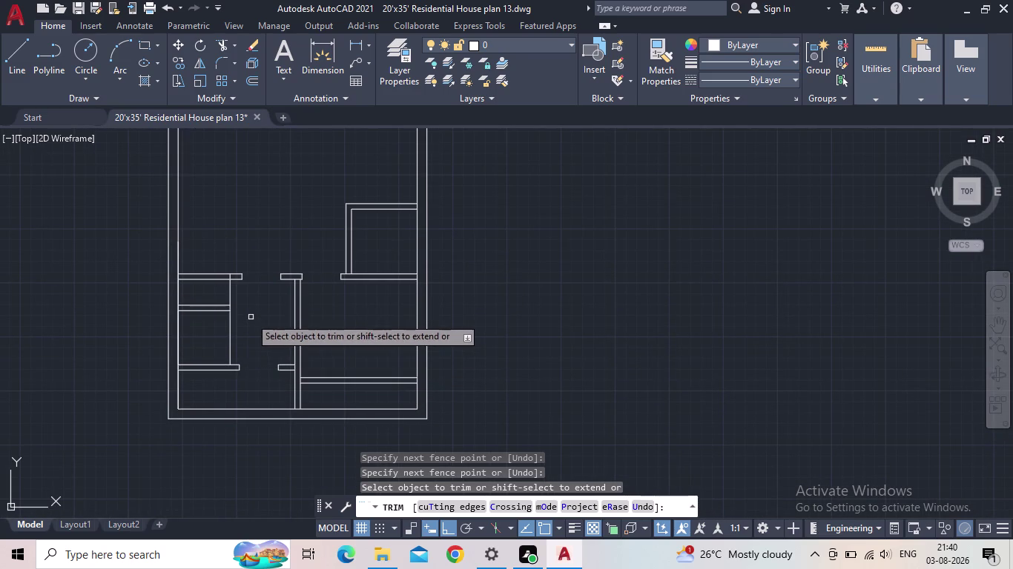
drag(235, 298, 215, 296)
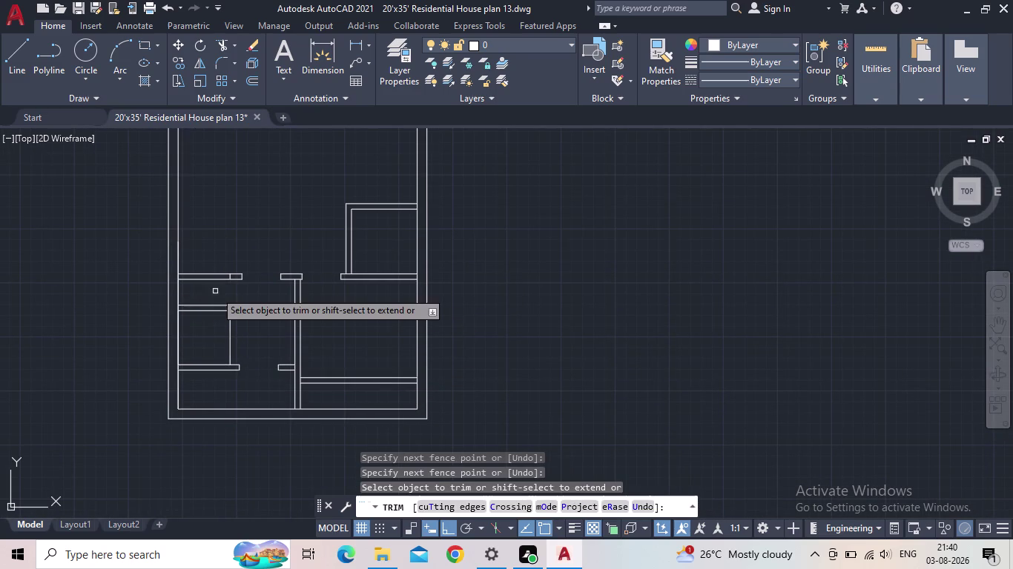
scroll(up, 3)
drag(294, 252, 259, 252)
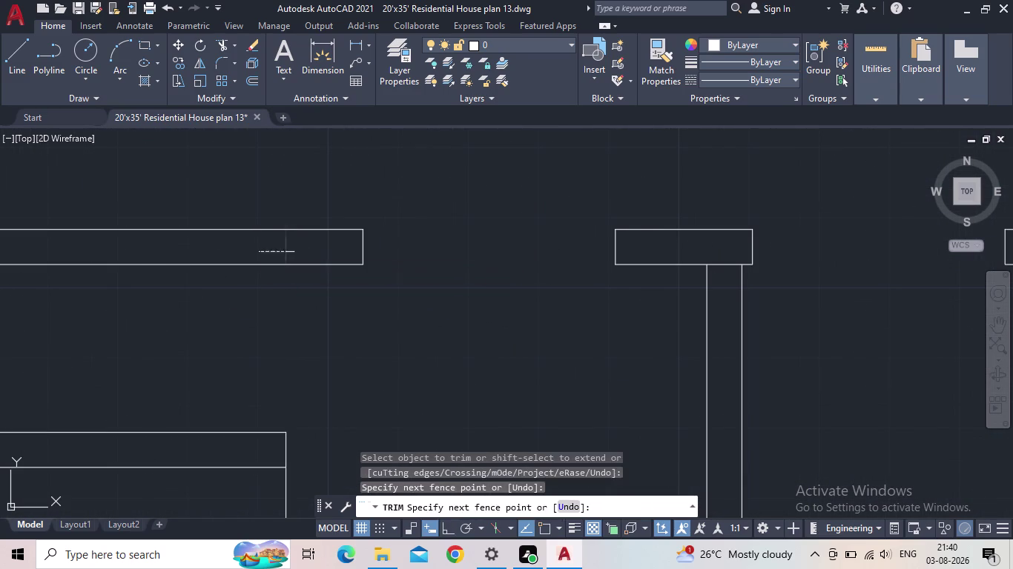
scroll(down, 3)
scroll(down, 3)
middle_drag(307, 346, 298, 473)
scroll(up, 3)
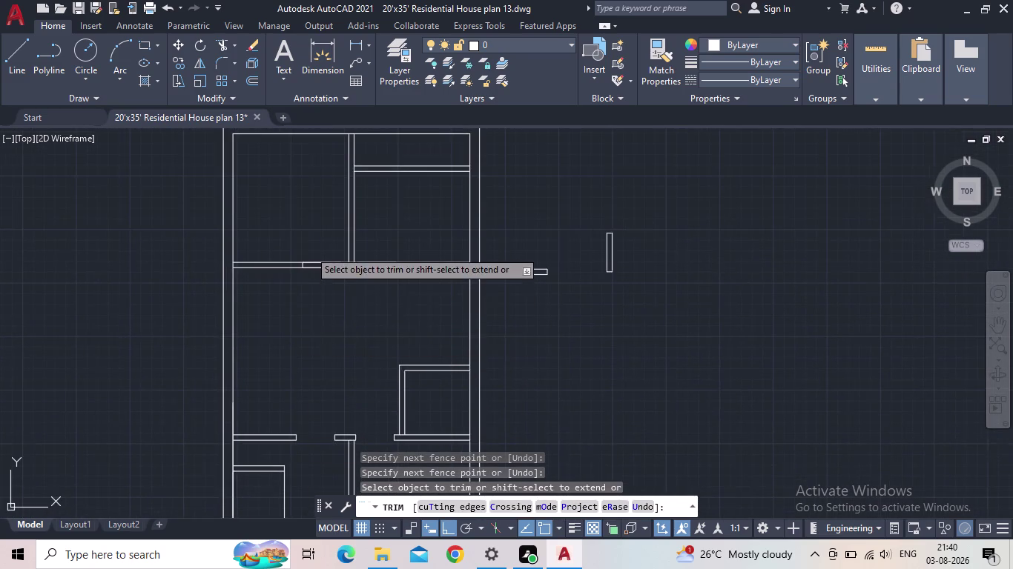
scroll(up, 3)
drag(322, 299, 322, 234)
drag(461, 286, 466, 247)
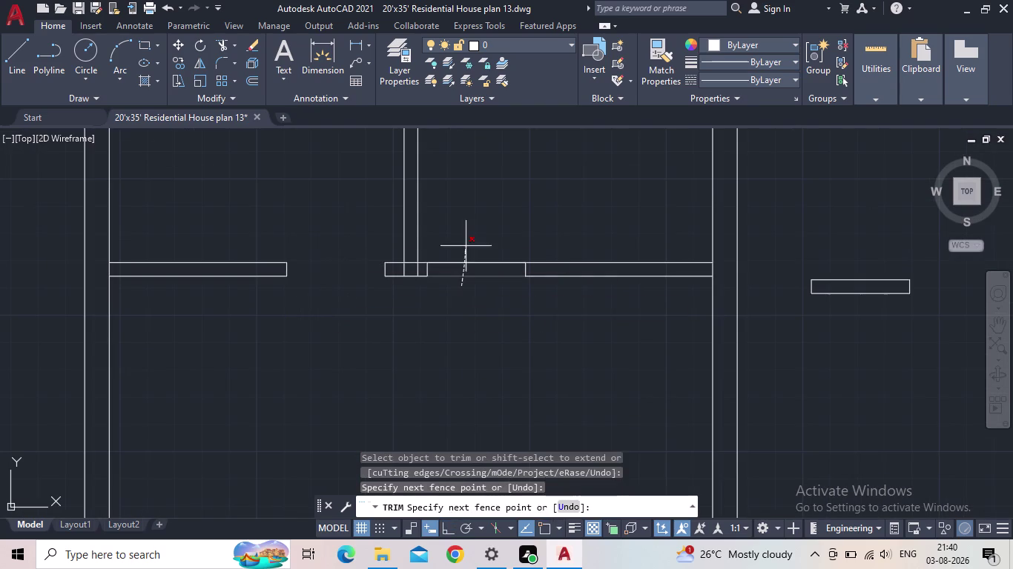
drag(466, 246, 466, 244)
scroll(down, 3)
middle_drag(479, 318, 396, 358)
scroll(down, 3)
middle_drag(406, 380, 387, 273)
End trimming and start a rectangle with the REC alias.
key(Escape)
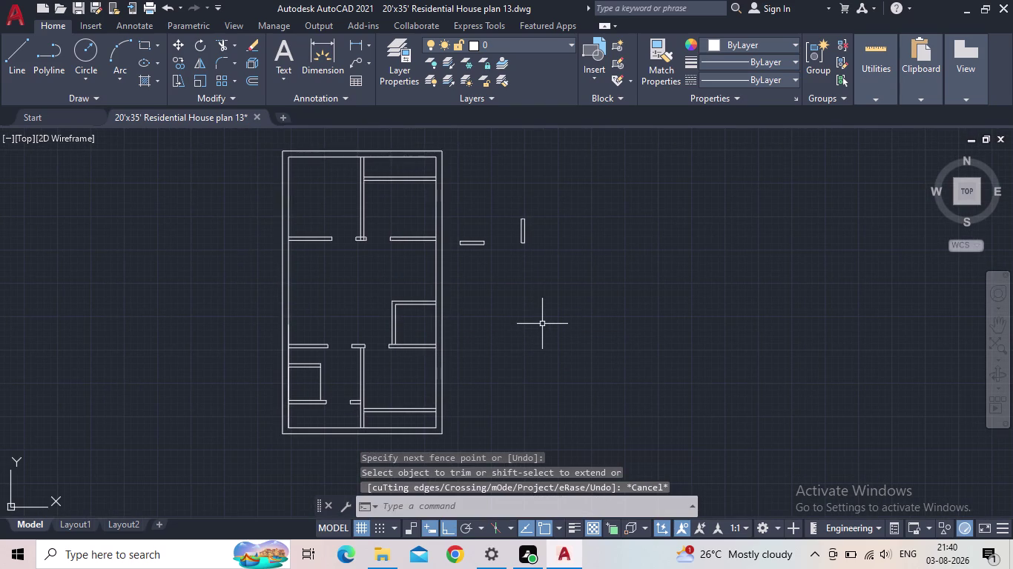
text(re)
key(c)
key(space)
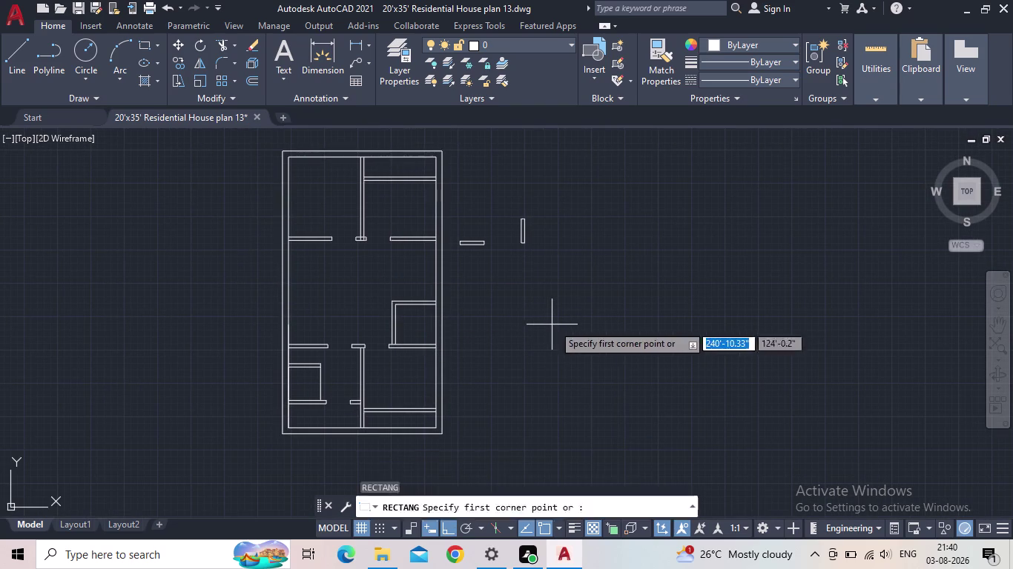
click(576, 319)
click(615, 399)
key(d)
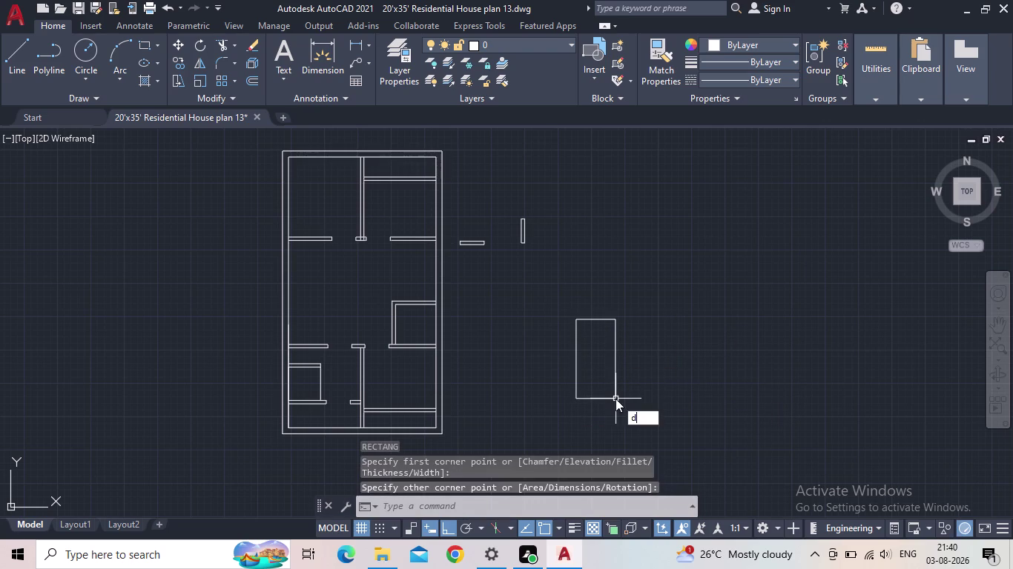
key(Return)
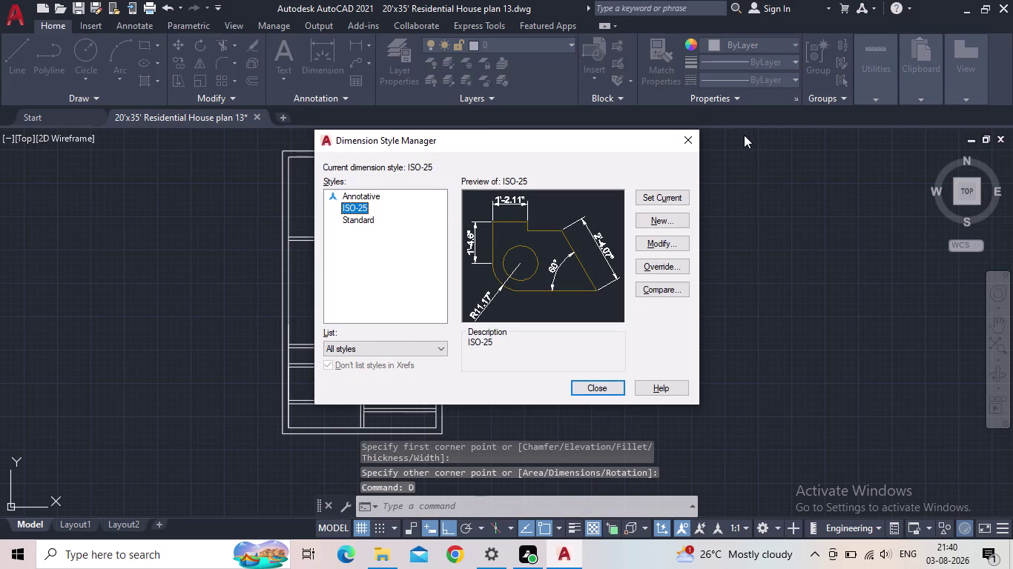
click(701, 141)
click(687, 141)
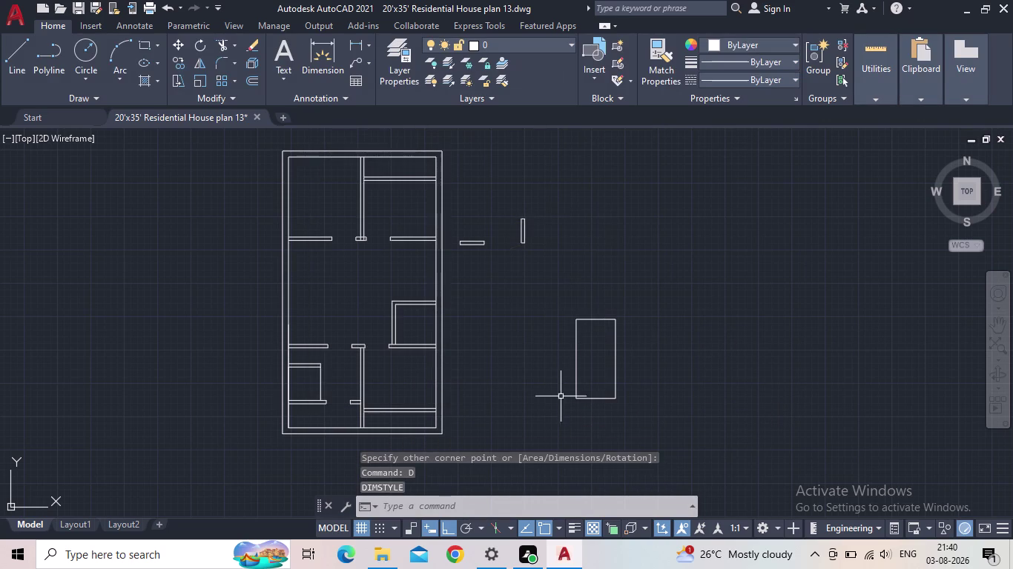
key(Escape)
click(648, 429)
click(557, 345)
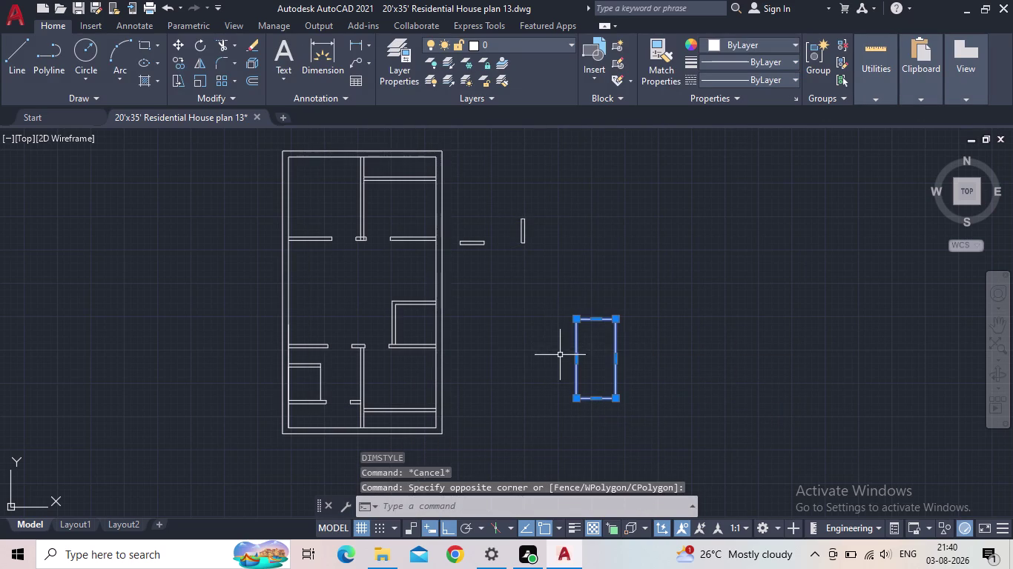
key(Delete)
text(rec)
key(space)
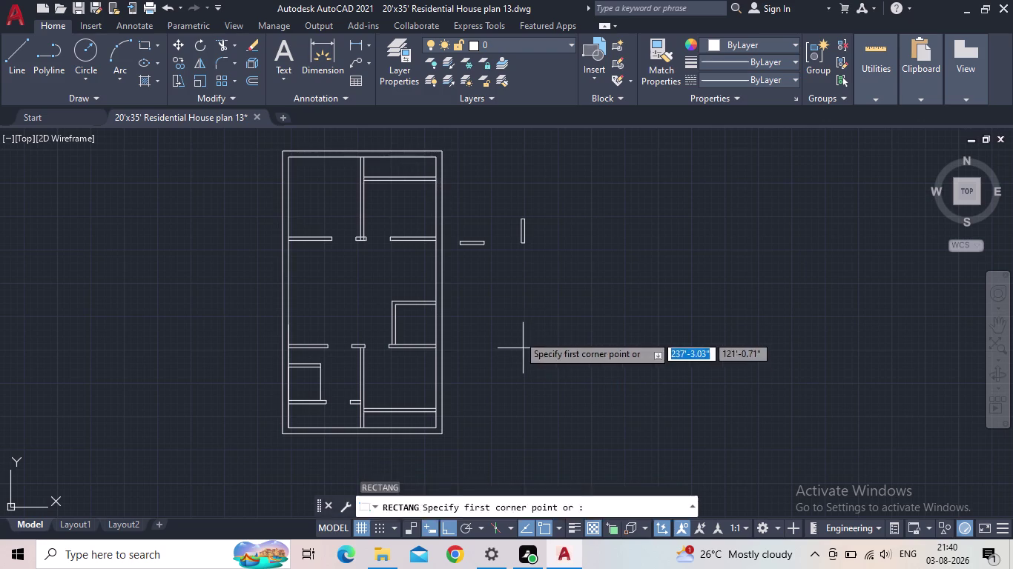
Draw a rectangle right of the plan using Dimensions: 5" length, 2'6" width.
drag(521, 330, 539, 365)
key(d)
key(Return)
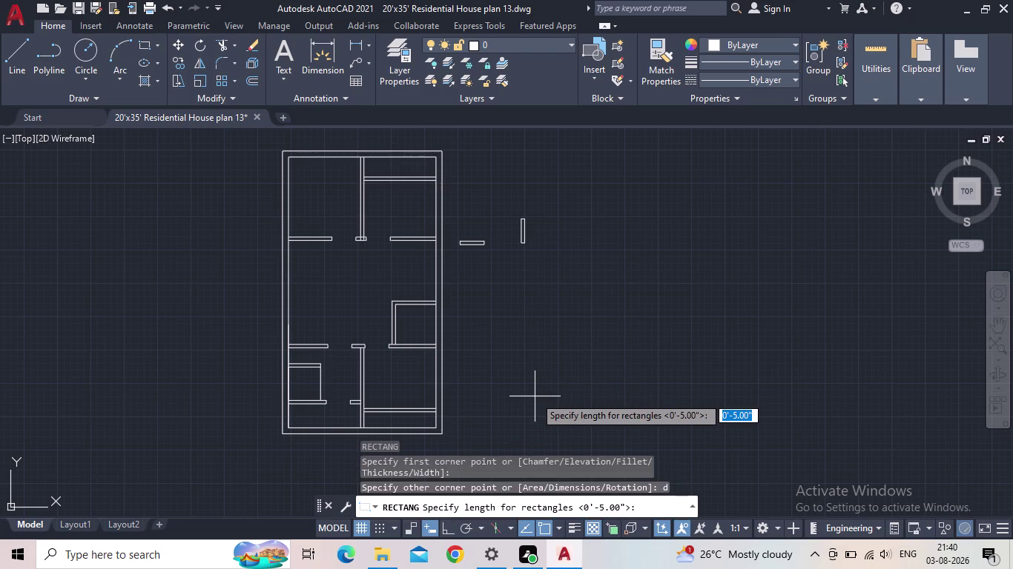
text(5")
key(Return)
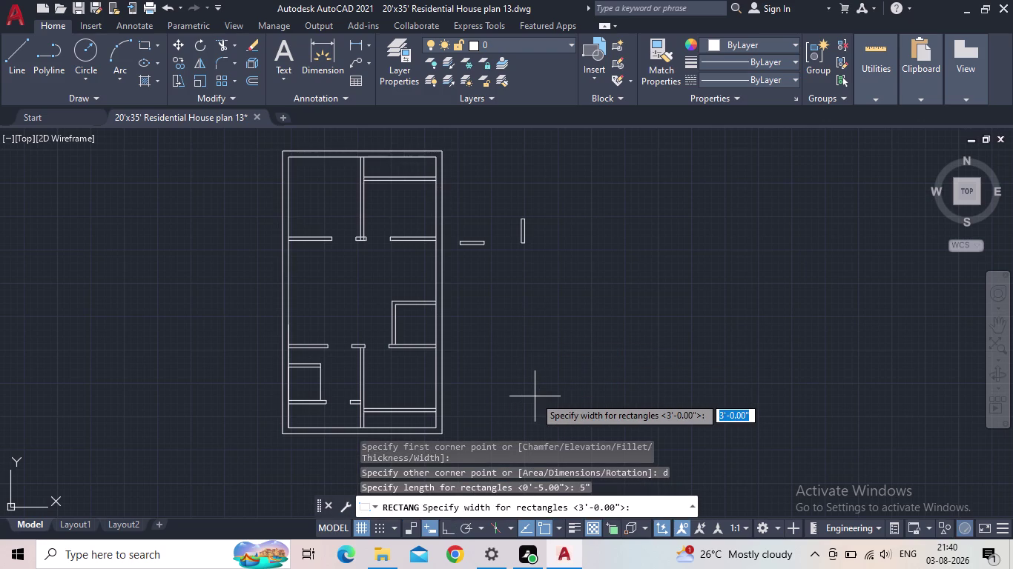
key(2)
text('6)
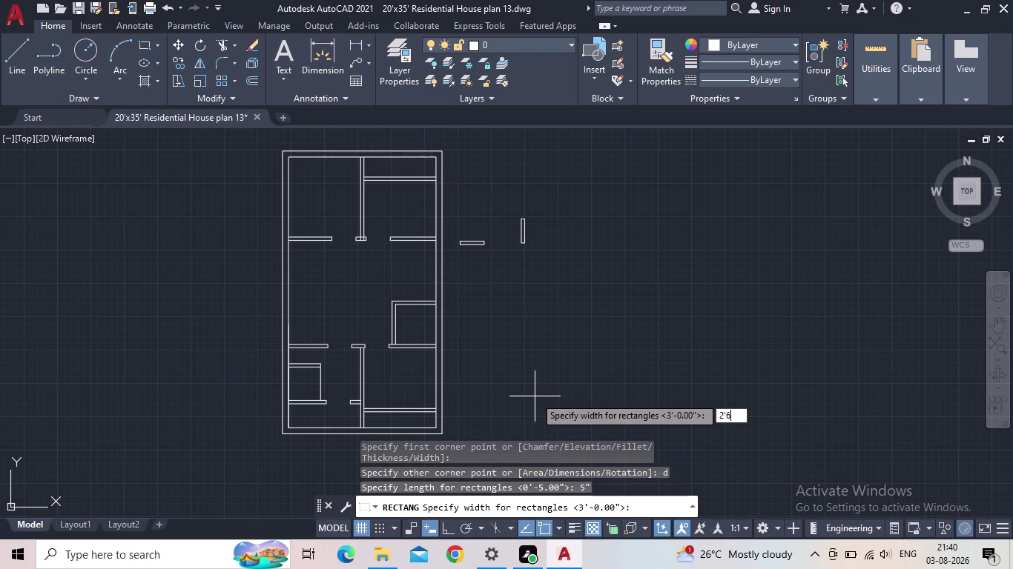
text(")
key(Return)
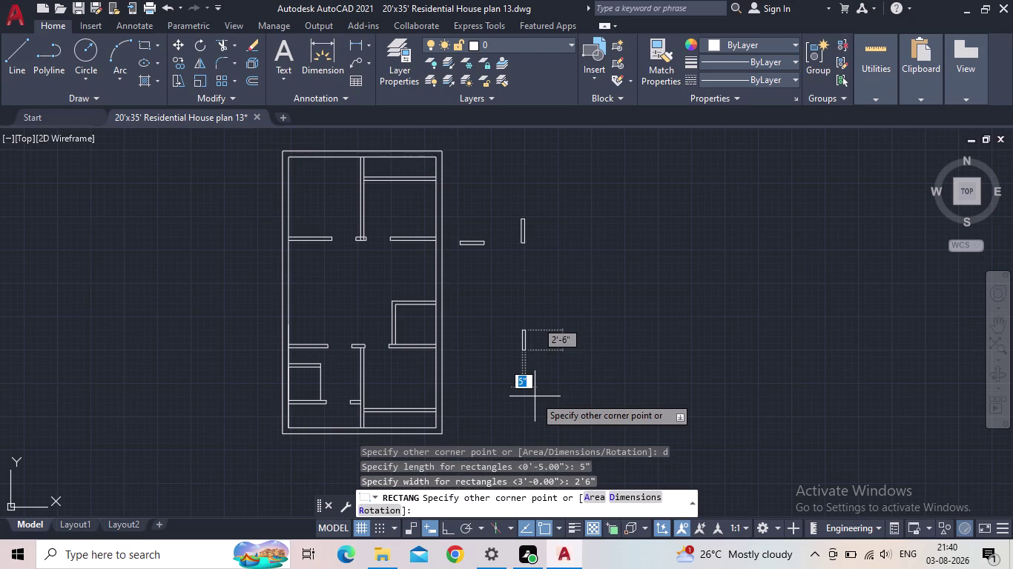
click(534, 396)
Select the new narrow rectangle.
scroll(up, 3)
click(531, 362)
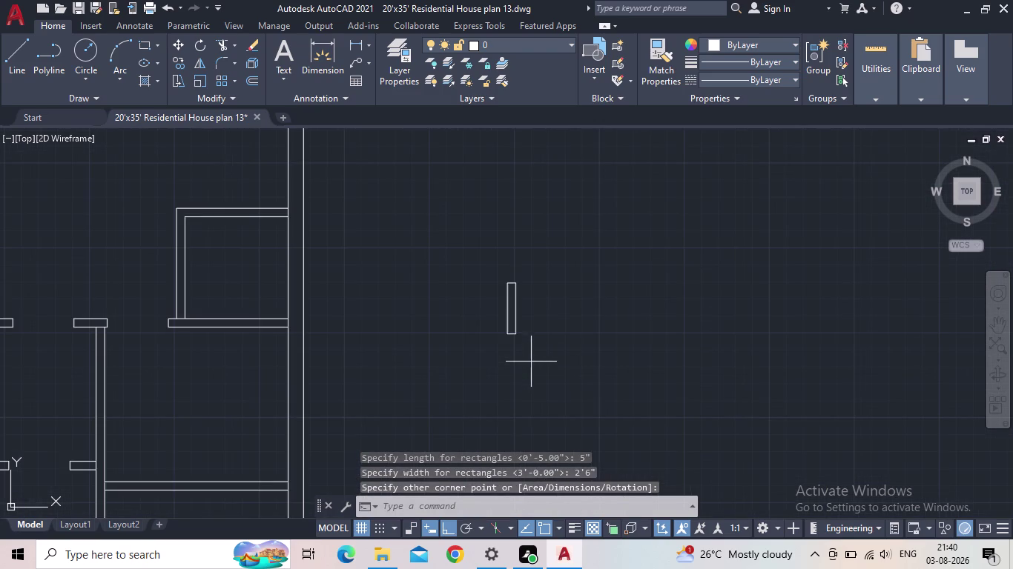
click(493, 261)
Start copying the narrow rectangle, using its corner as the base point.
key(c)
key(o)
key(Return)
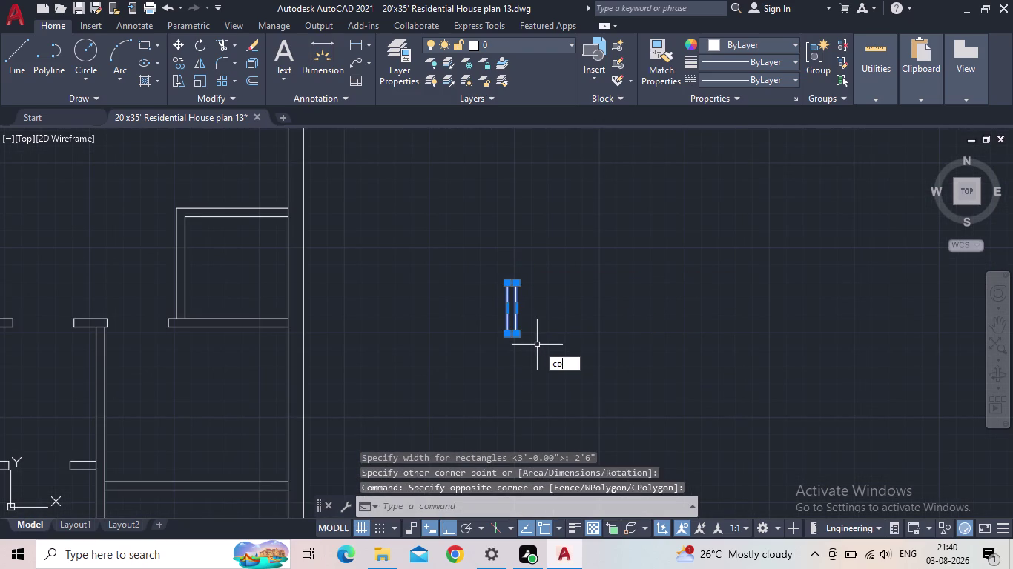
click(502, 337)
middle_drag(229, 313, 254, 301)
scroll(up, 3)
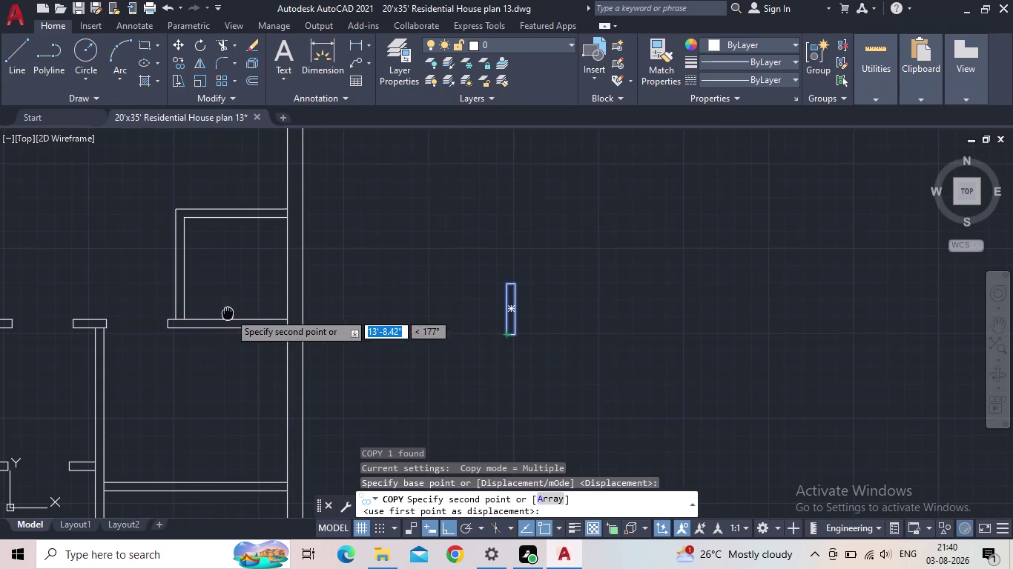
middle_drag(253, 301, 275, 293)
scroll(up, 3)
middle_drag(264, 289, 387, 316)
scroll(down, 3)
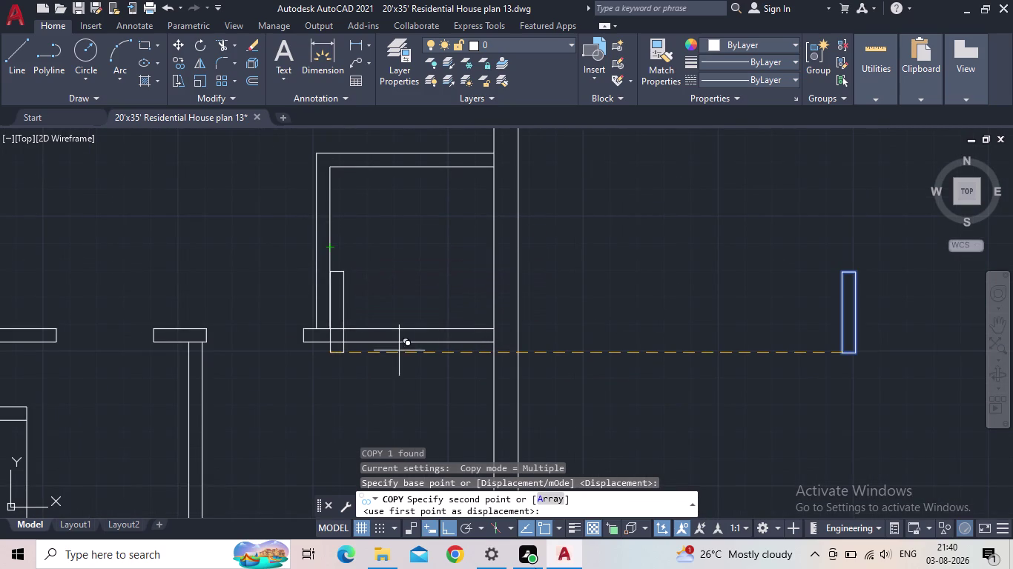
Place the copy against the small room's inner wall and end the copy.
click(448, 526)
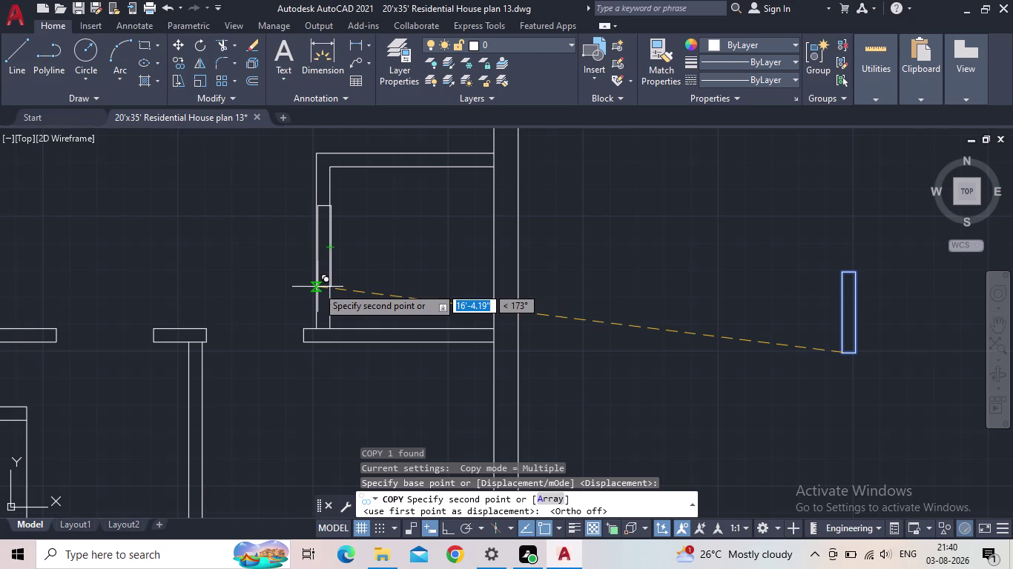
scroll(up, 3)
click(315, 290)
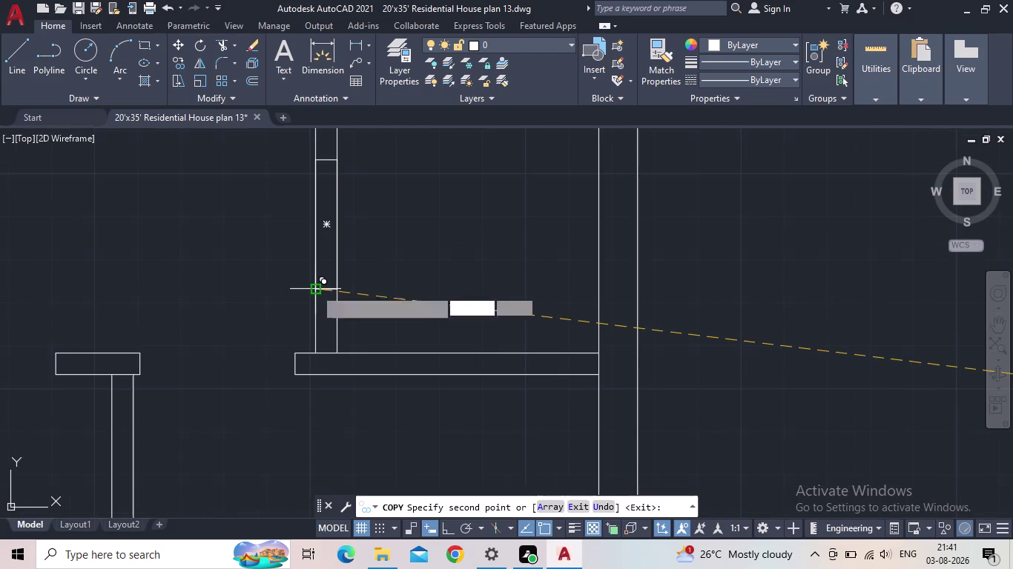
scroll(down, 3)
middle_drag(250, 311, 257, 388)
scroll(down, 3)
key(Escape)
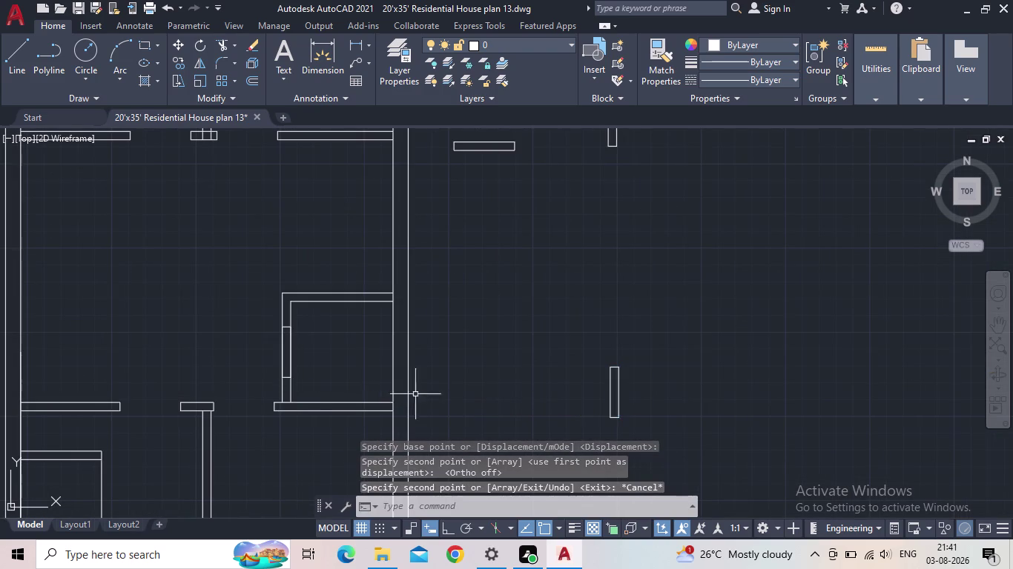
scroll(down, 3)
middle_click(538, 385)
Fence-trim the remaining wall lines at an opening with TR.
key(t)
text(r)
key(space)
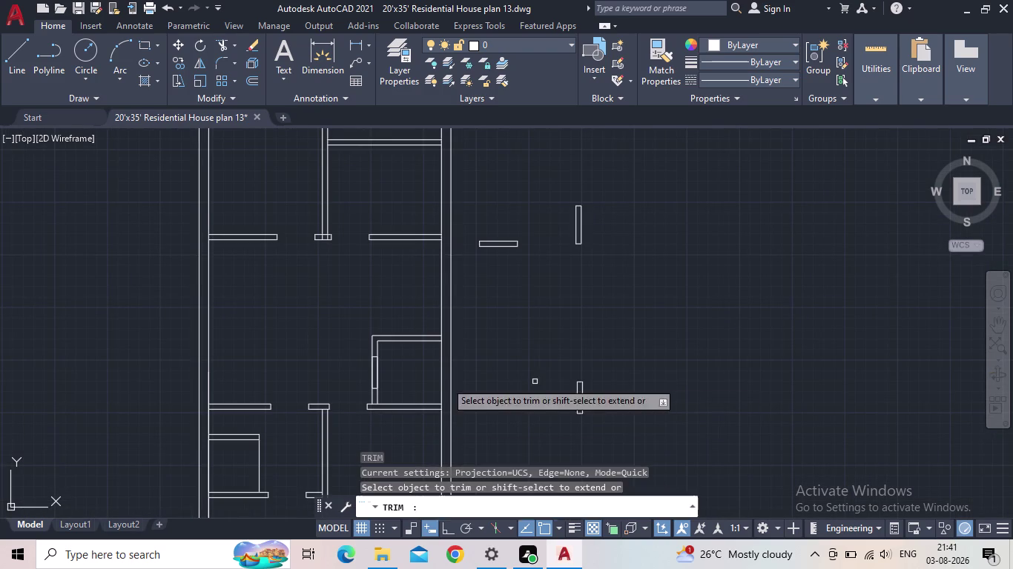
scroll(up, 3)
click(373, 372)
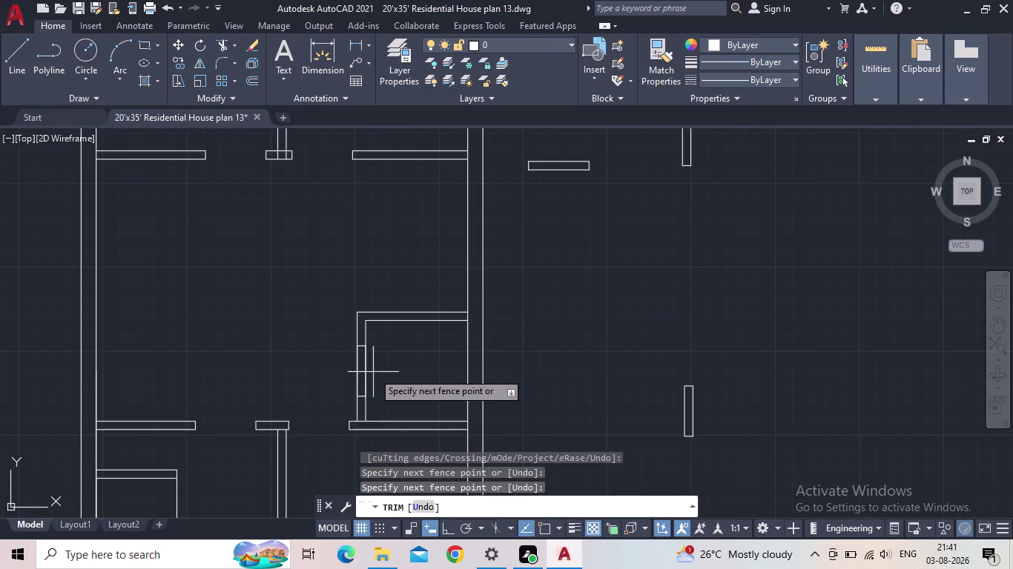
click(351, 368)
key(Escape)
scroll(down, 3)
Delete the three loose rectangles beside the plan.
drag(595, 424, 578, 423)
click(453, 246)
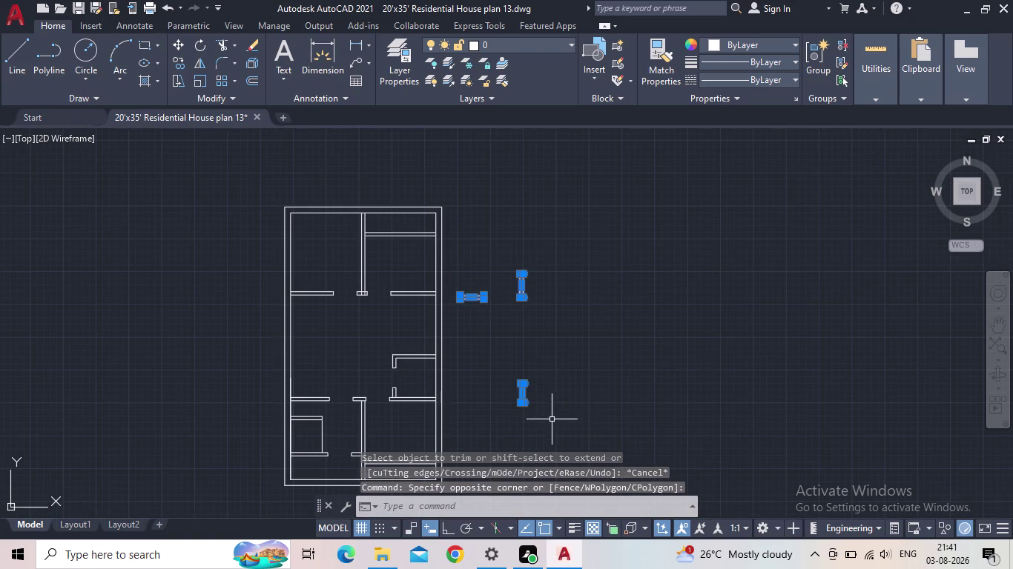
key(Delete)
scroll(down, 3)
middle_drag(566, 376, 568, 343)
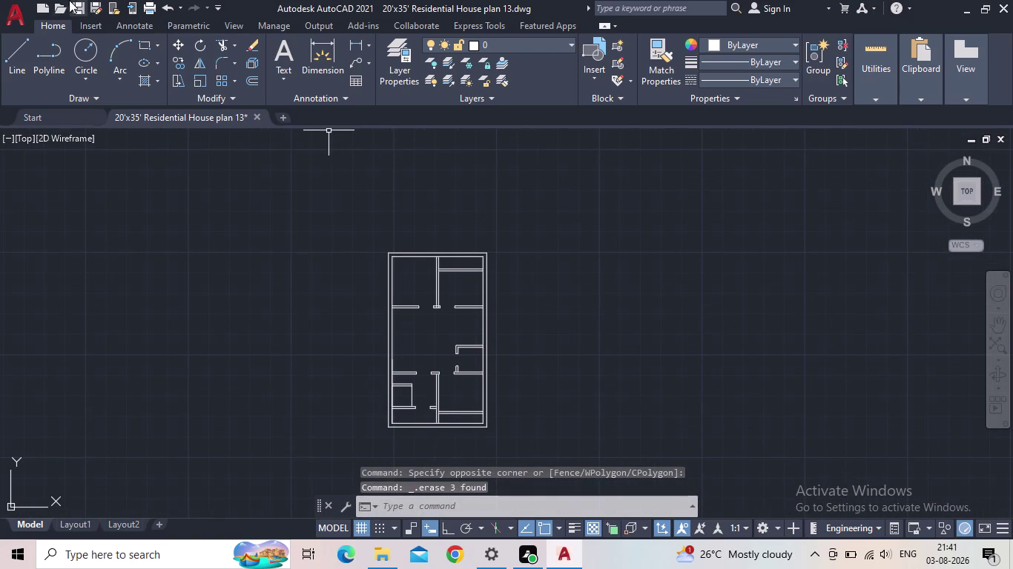
Save the drawing and start a rectangle from the Draw panel.
click(72, 1)
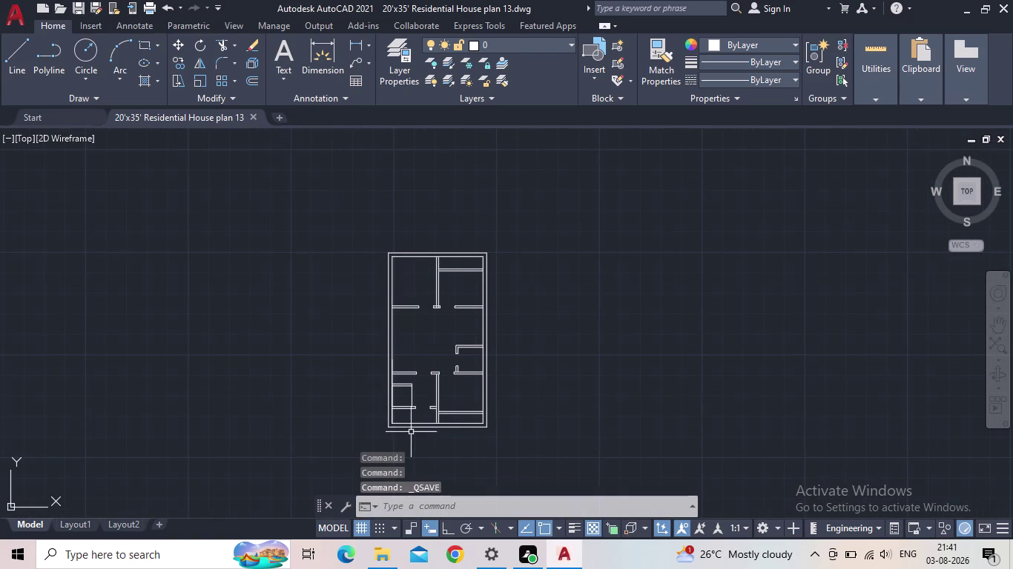
scroll(up, 3)
scroll(up, 3)
middle_drag(462, 398, 273, 351)
scroll(up, 3)
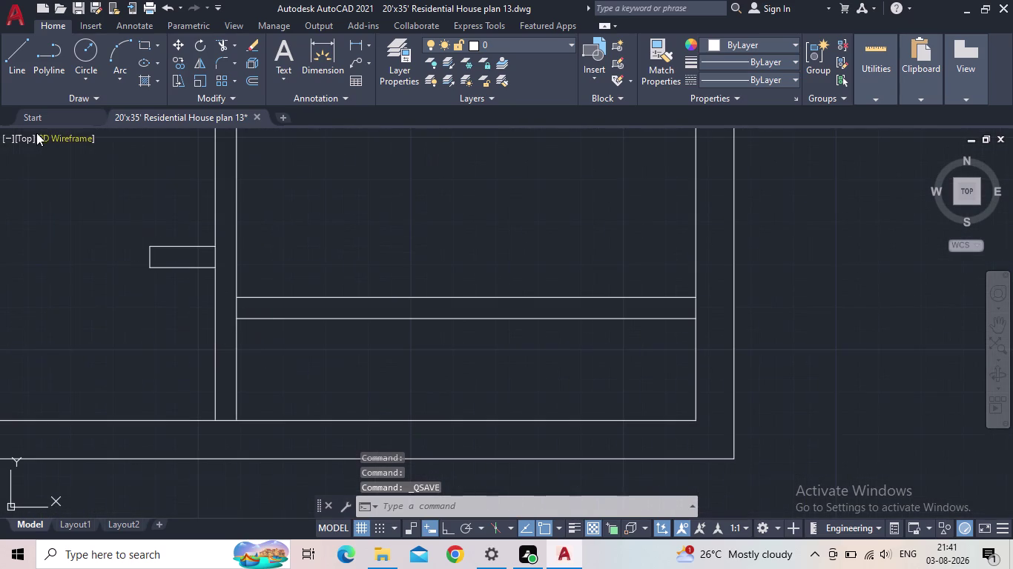
click(137, 47)
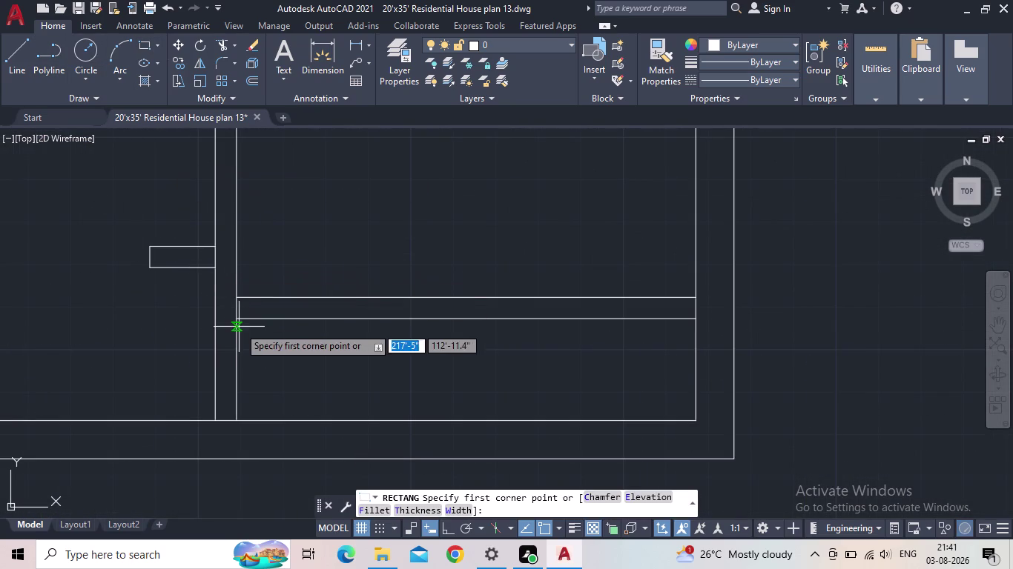
Draw the fixture rectangle from the room's lower-left inner corner to its opposite corner.
scroll(up, 3)
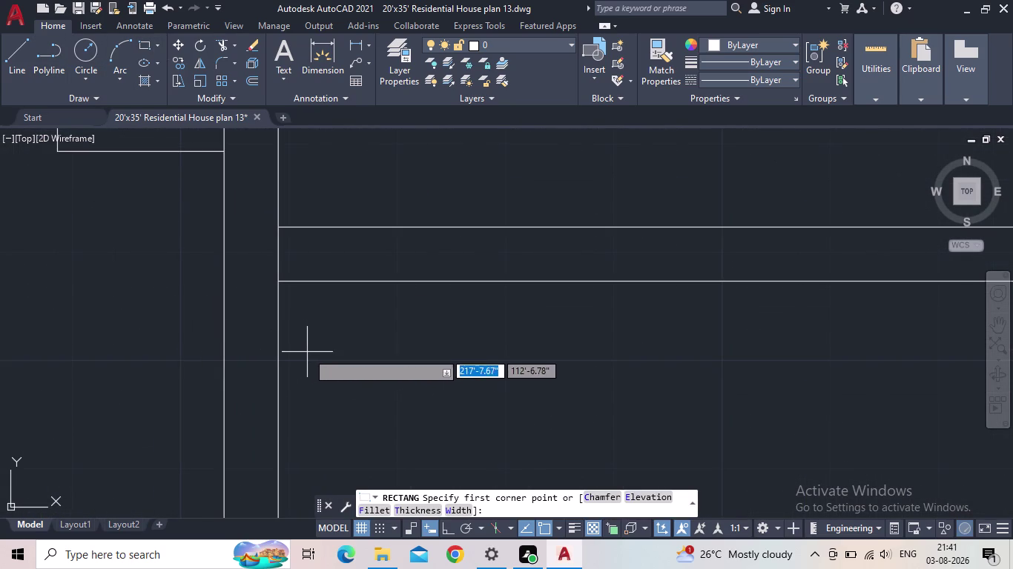
scroll(up, 3)
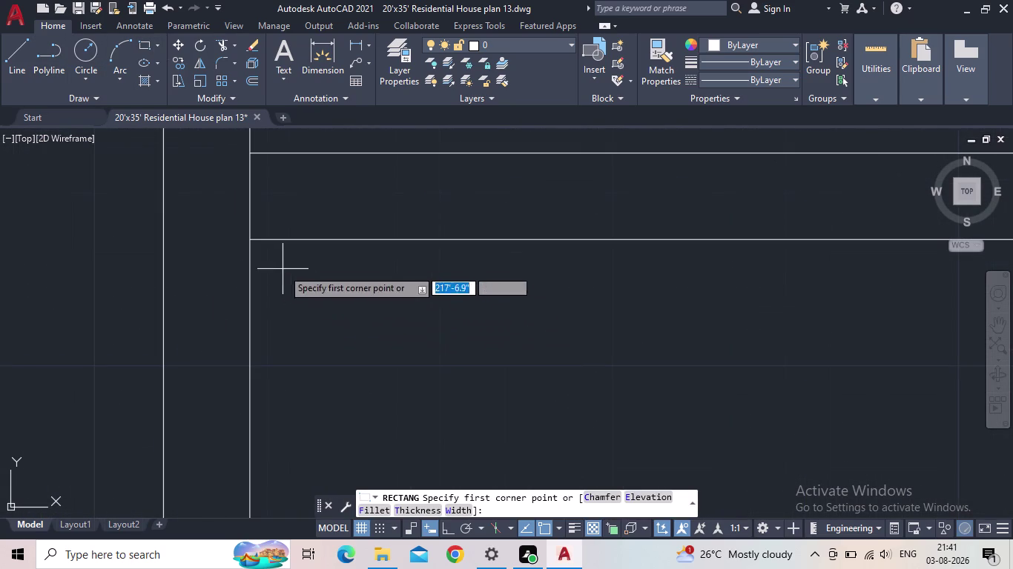
drag(250, 242, 264, 252)
middle_drag(571, 448, 503, 320)
scroll(down, 3)
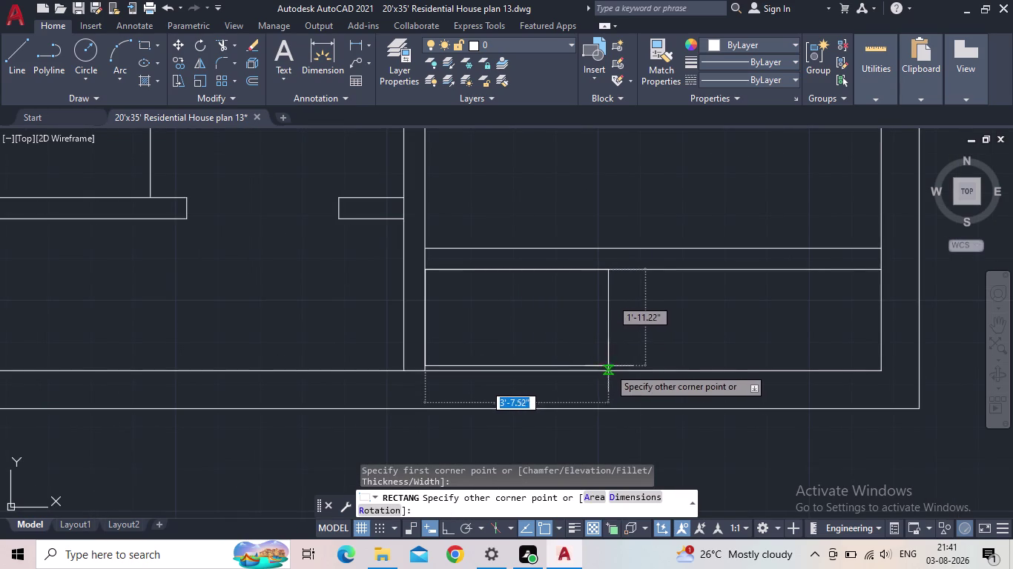
click(607, 371)
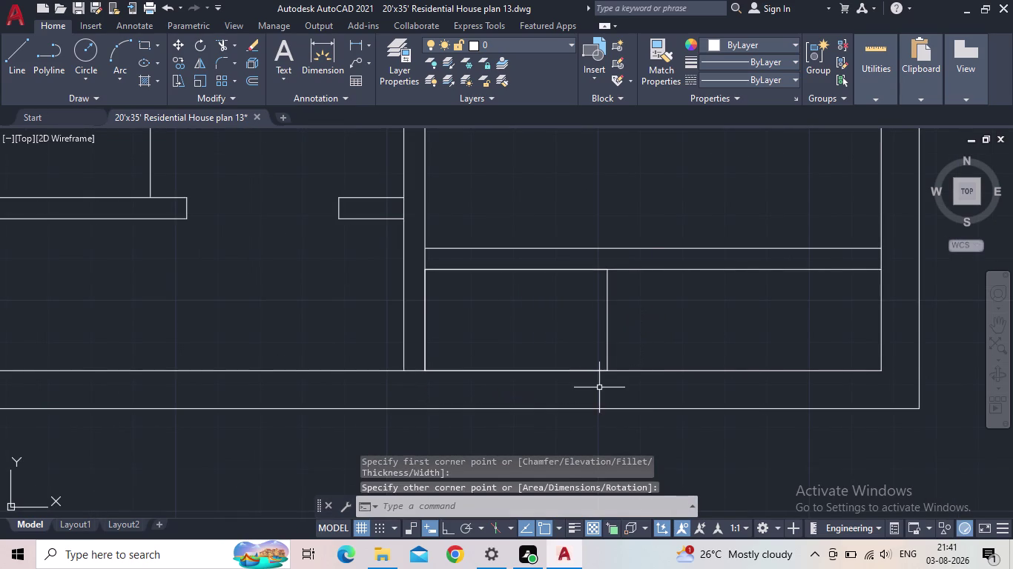
Start the offset command with the O alias.
key(Escape)
key(o)
key(Return)
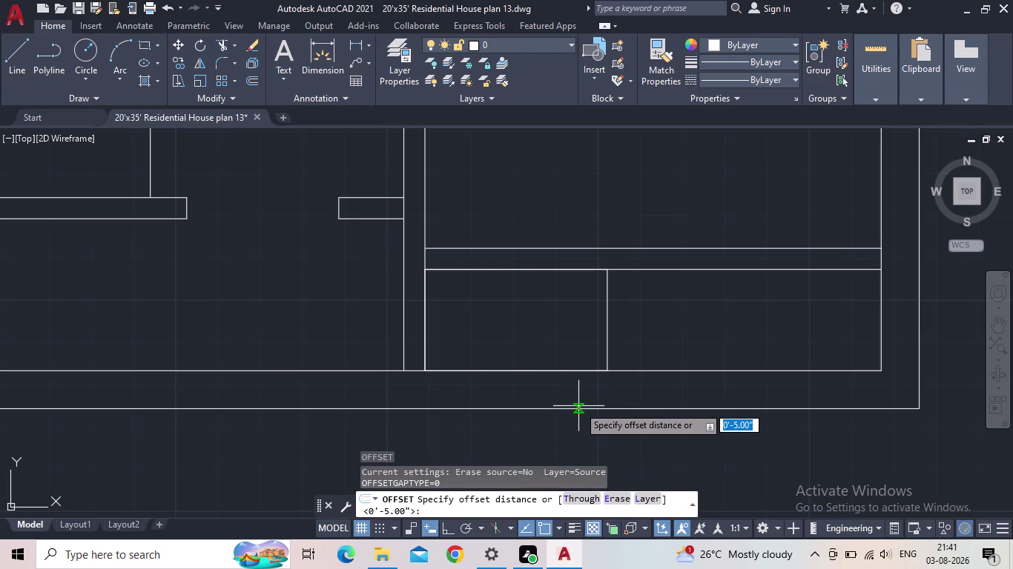
Offset the fixture rectangle 2" inward, after abandoning a 1' offset.
text(1')
key(Return)
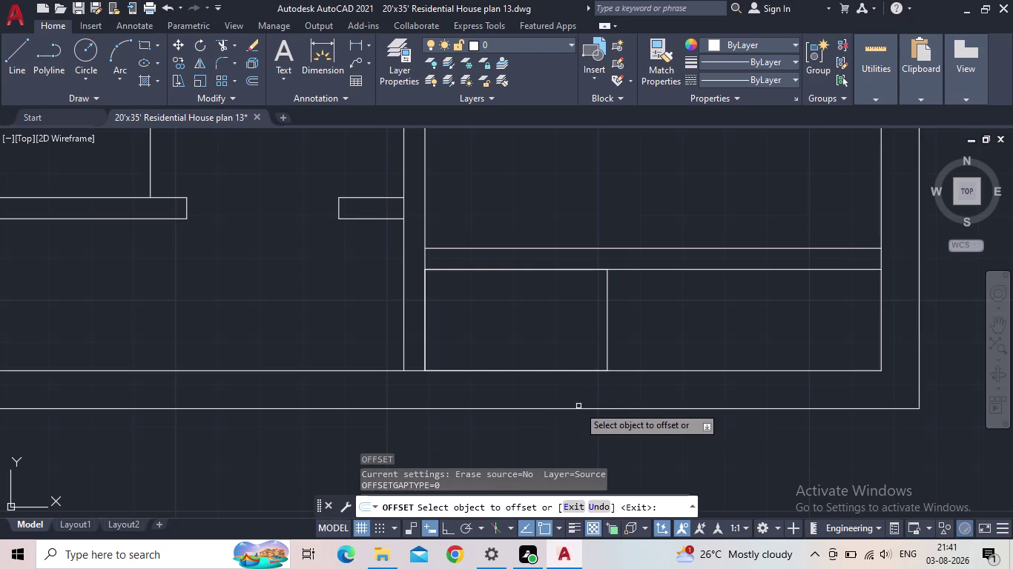
key(Escape)
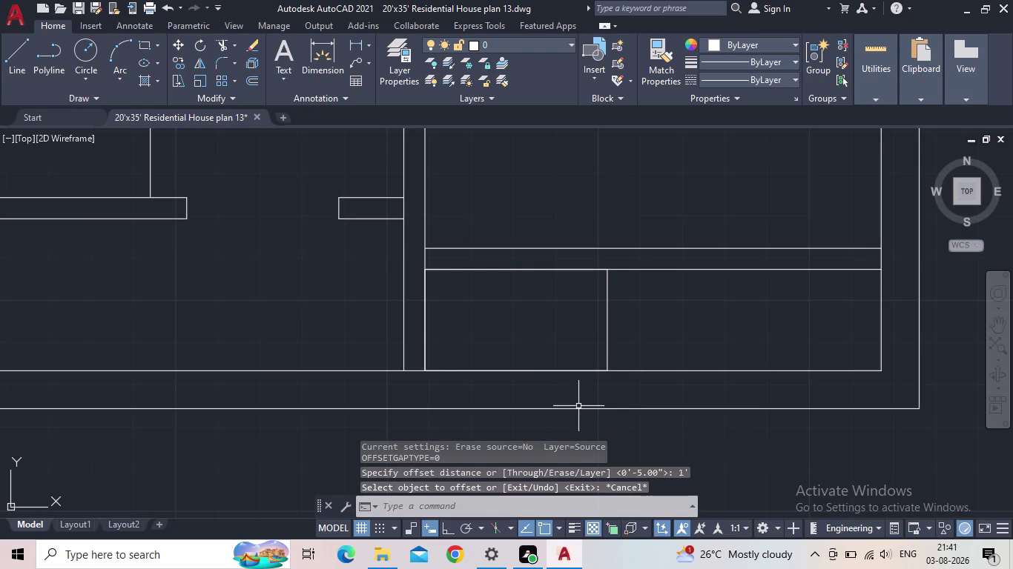
key(o)
key(Return)
text(2")
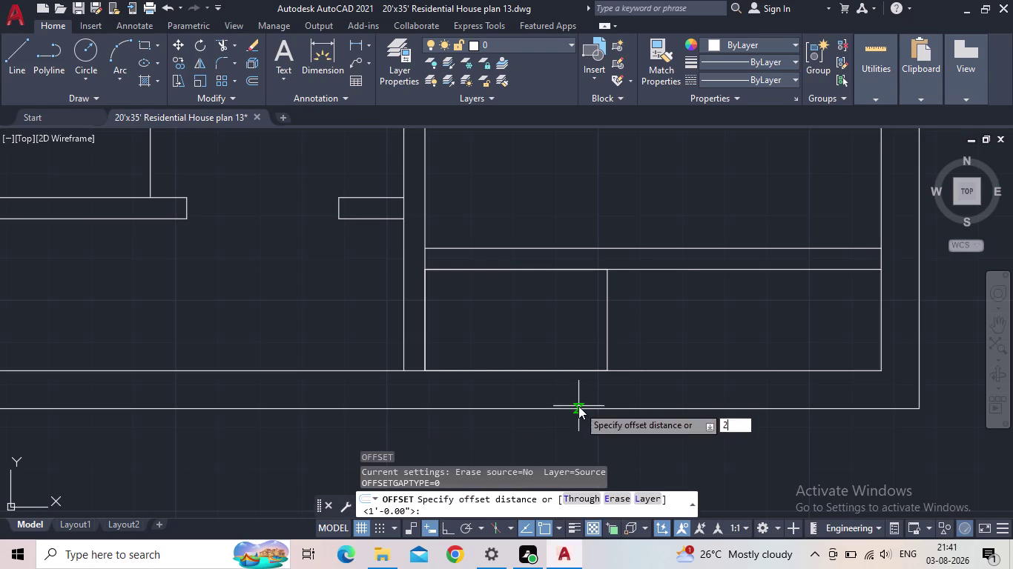
key(Return)
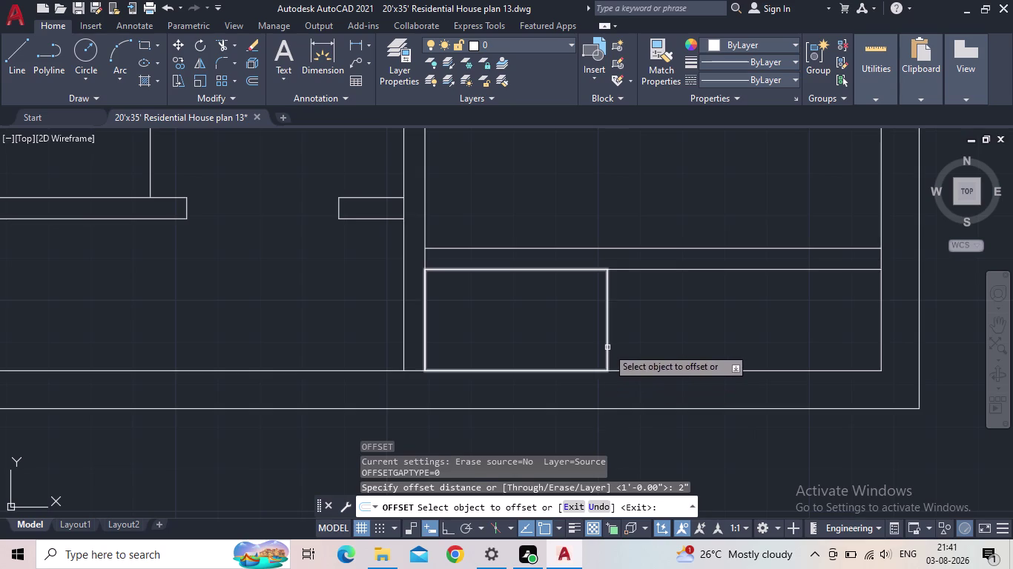
click(608, 348)
click(574, 352)
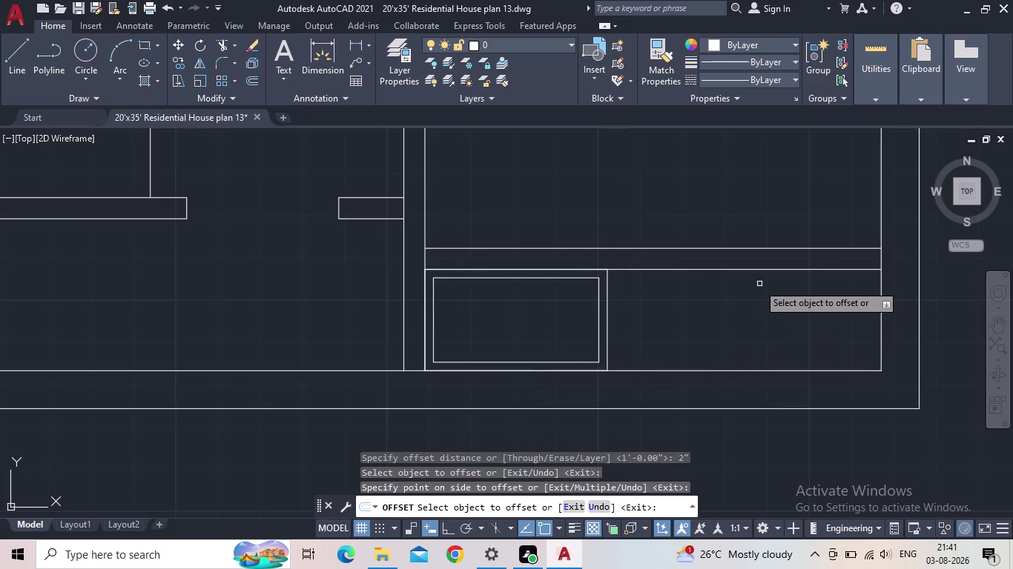
Finish offsetting and window-select both fixture outlines.
middle_drag(756, 285, 639, 300)
scroll(down, 3)
middle_drag(610, 318, 602, 327)
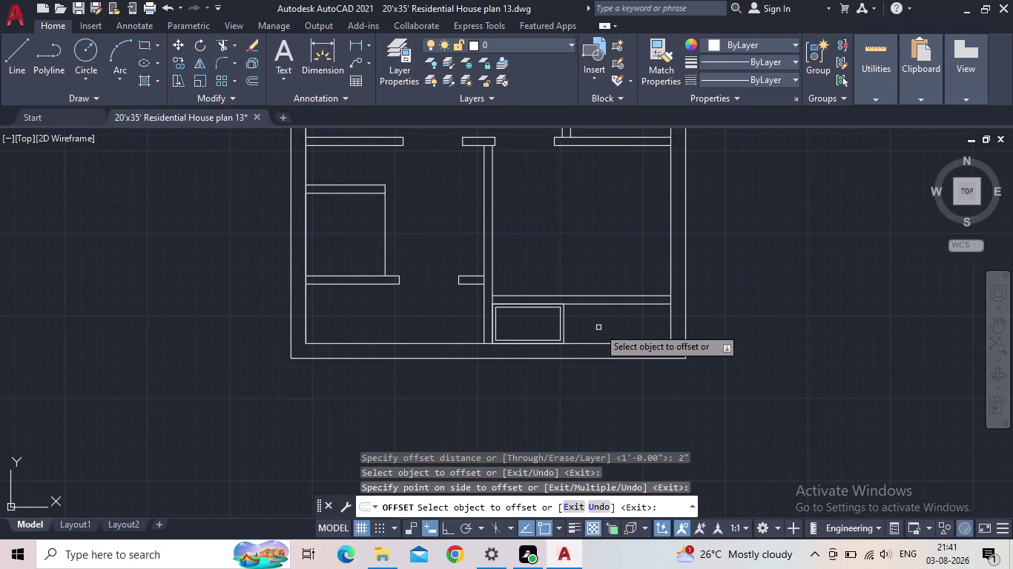
key(Escape)
click(597, 331)
click(549, 317)
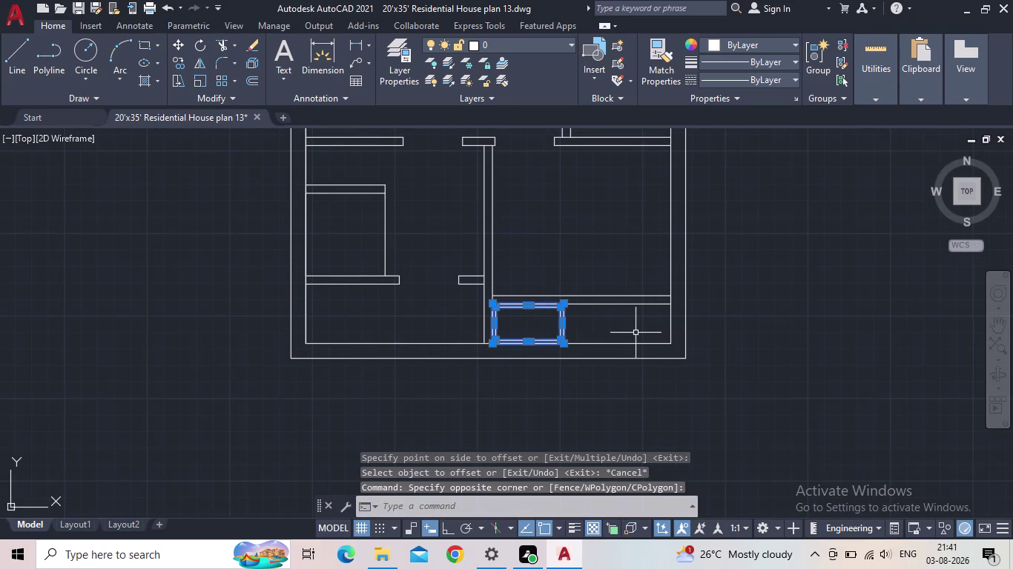
Copy both fixture outlines horizontally with Ortho to the room's right corner.
key(c)
key(o)
key(Return)
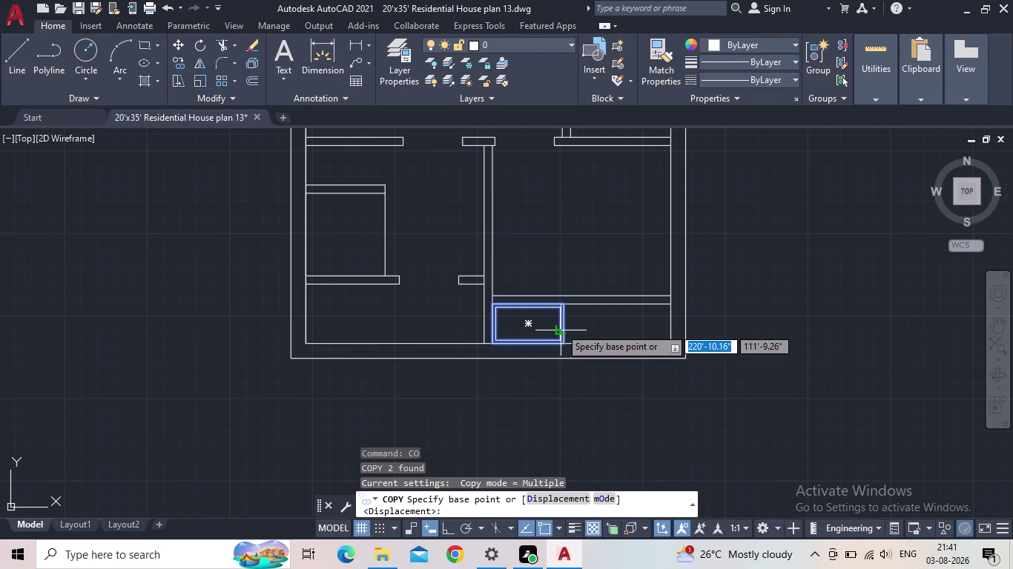
scroll(up, 3)
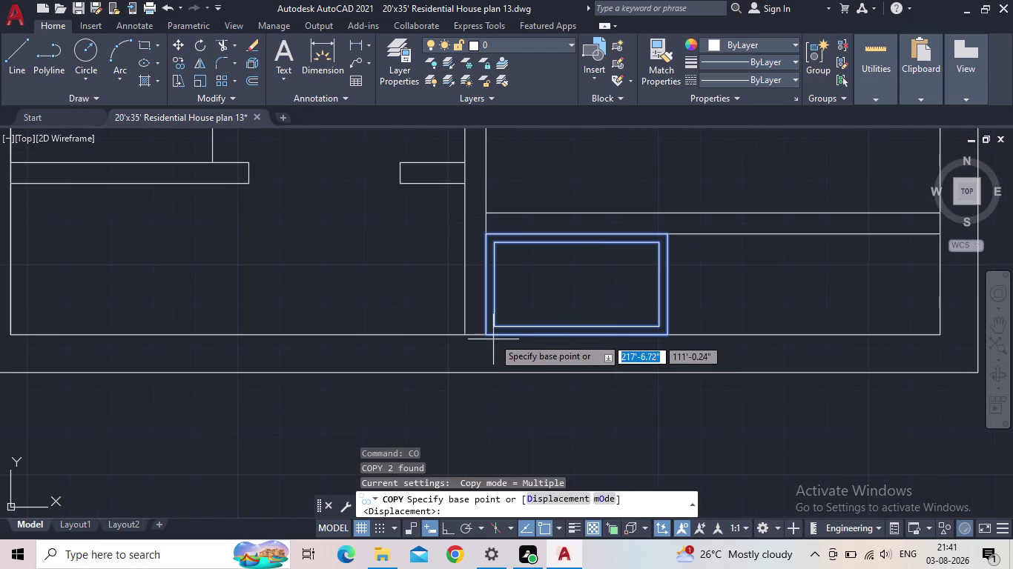
click(490, 338)
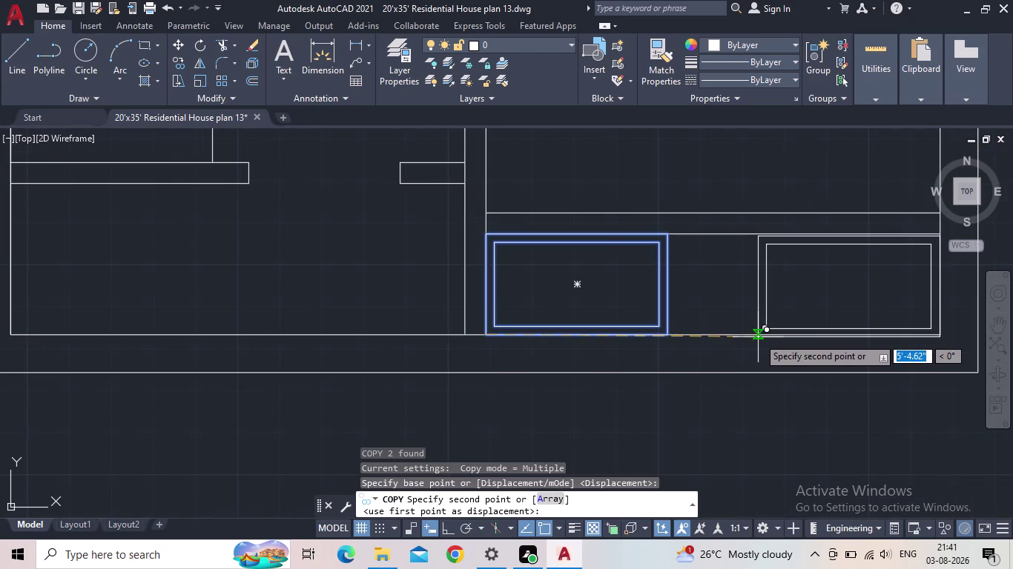
click(449, 531)
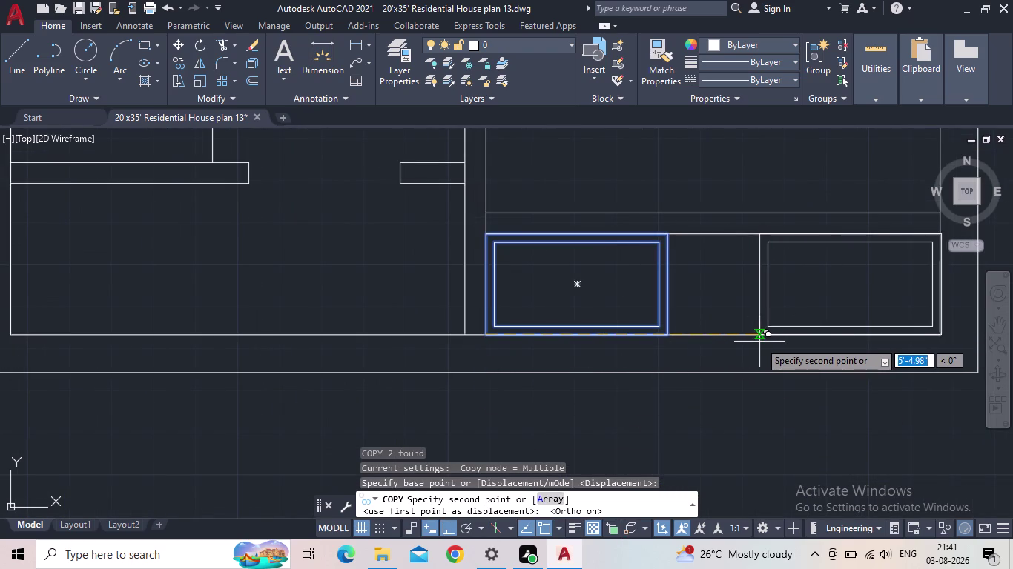
click(759, 342)
scroll(down, 3)
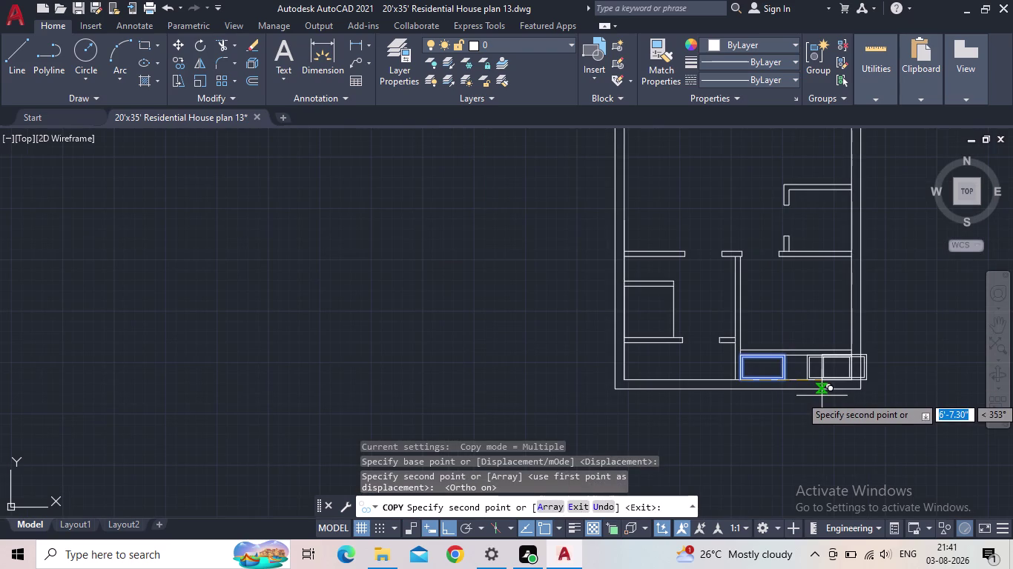
key(Escape)
Zoom in on the gap between the two fixtures.
middle_drag(815, 390, 684, 390)
scroll(up, 3)
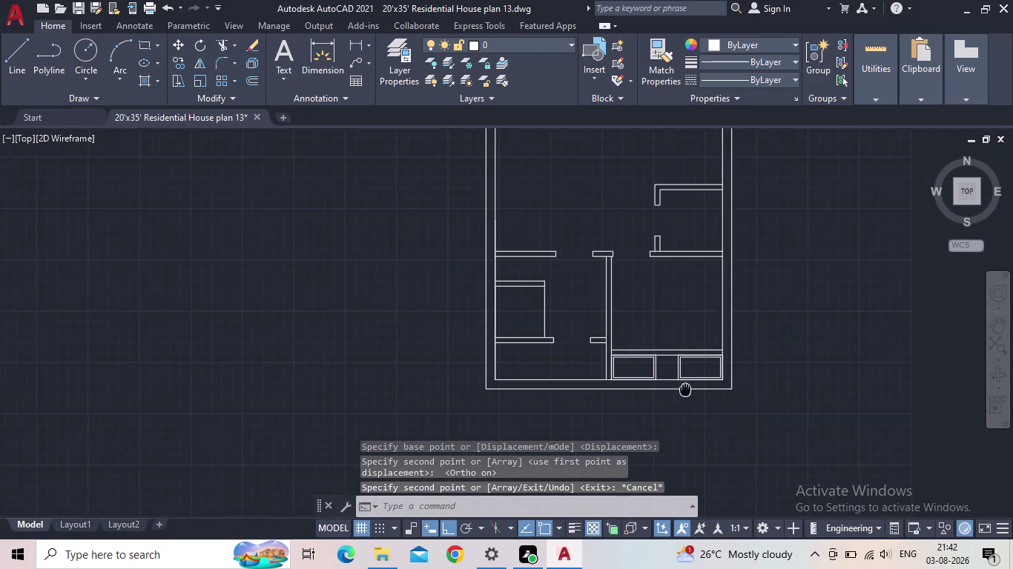
middle_drag(684, 390, 682, 390)
scroll(up, 3)
scroll(up, 3)
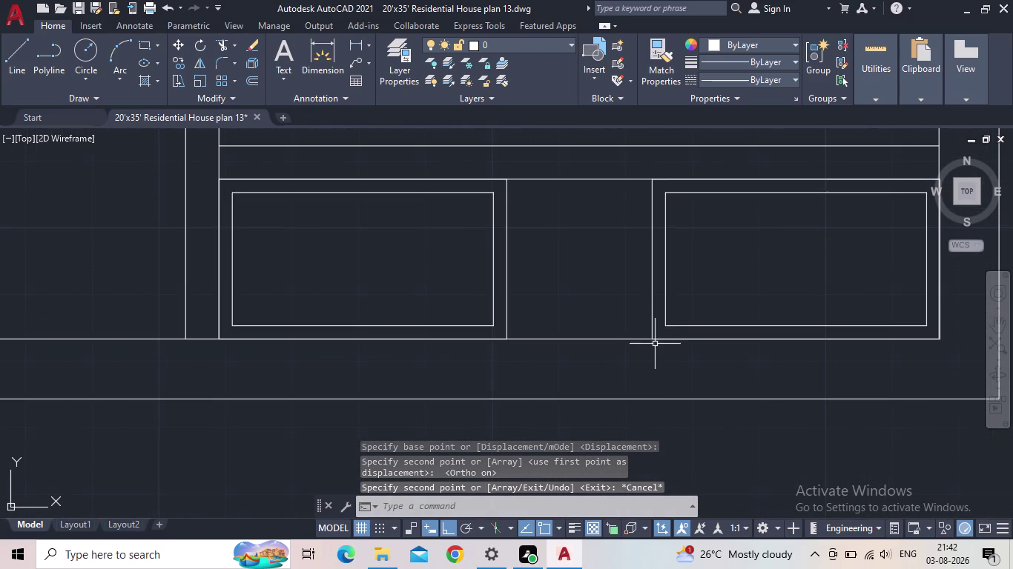
middle_drag(585, 292, 526, 356)
scroll(up, 3)
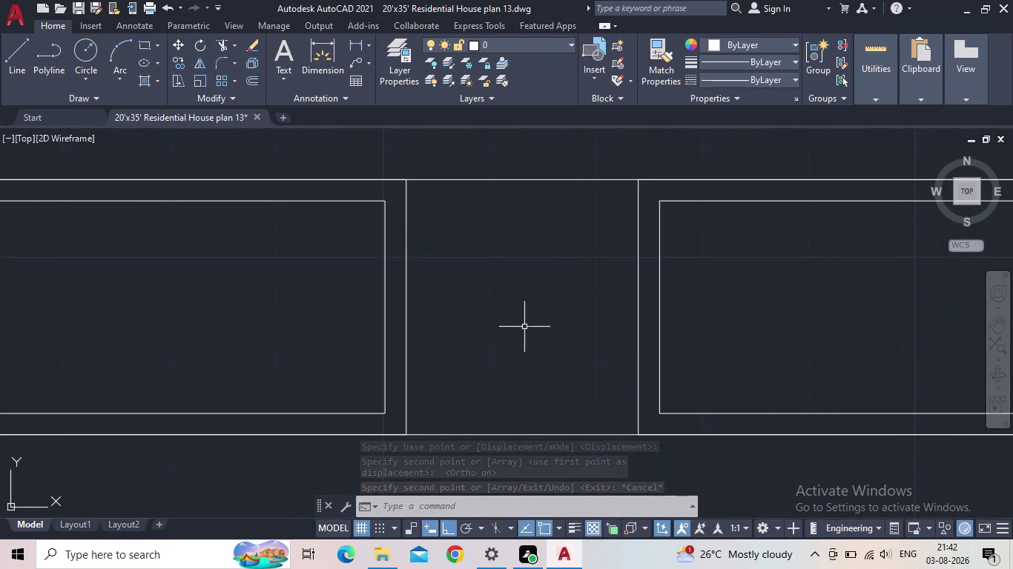
middle_drag(524, 325, 506, 349)
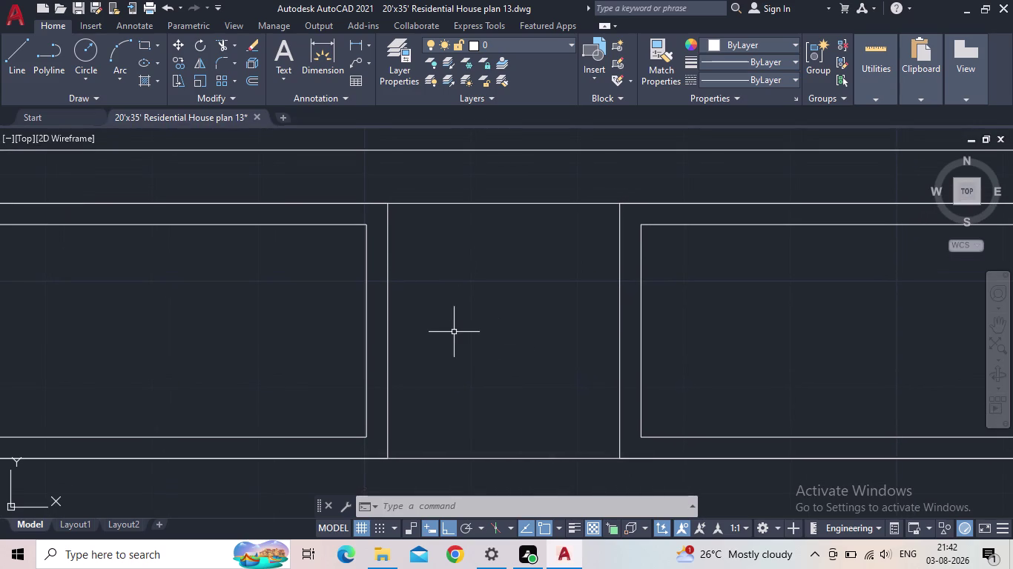
After cancelling LINE, draw a REC rectangle from the gap's left edge to its lower-right corner.
key(l)
key(Return)
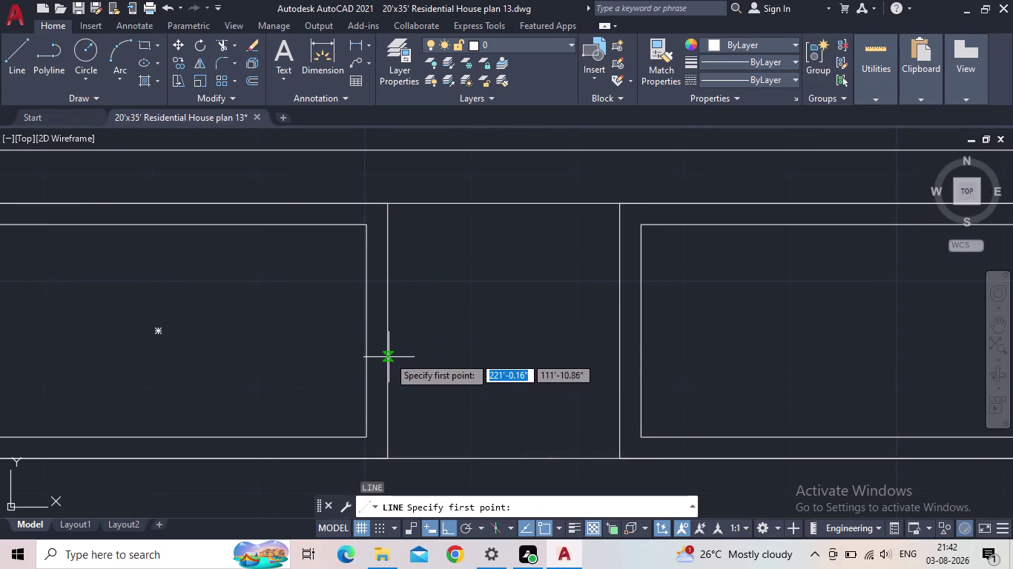
key(Escape)
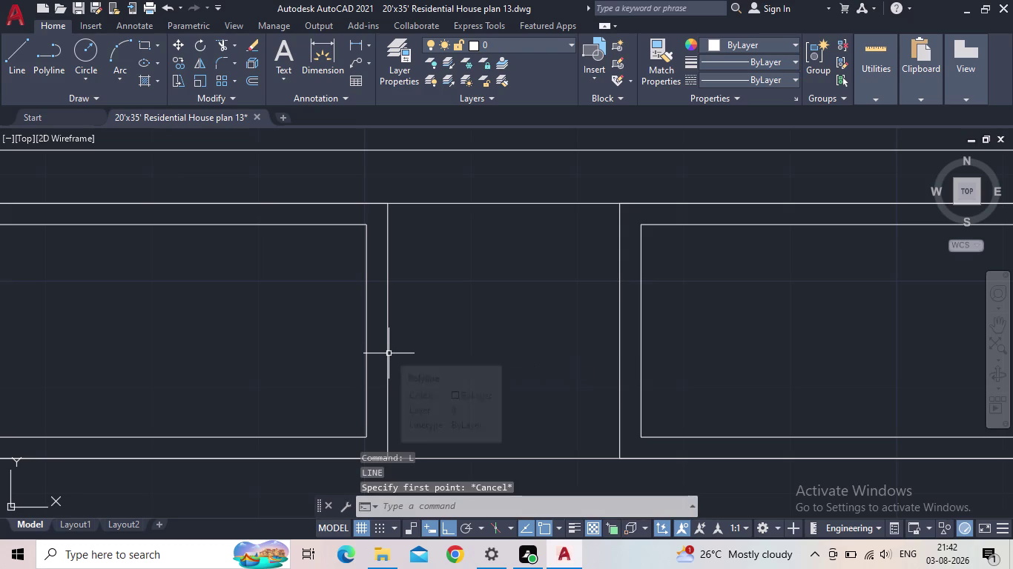
text(re)
text(c)
key(space)
click(388, 353)
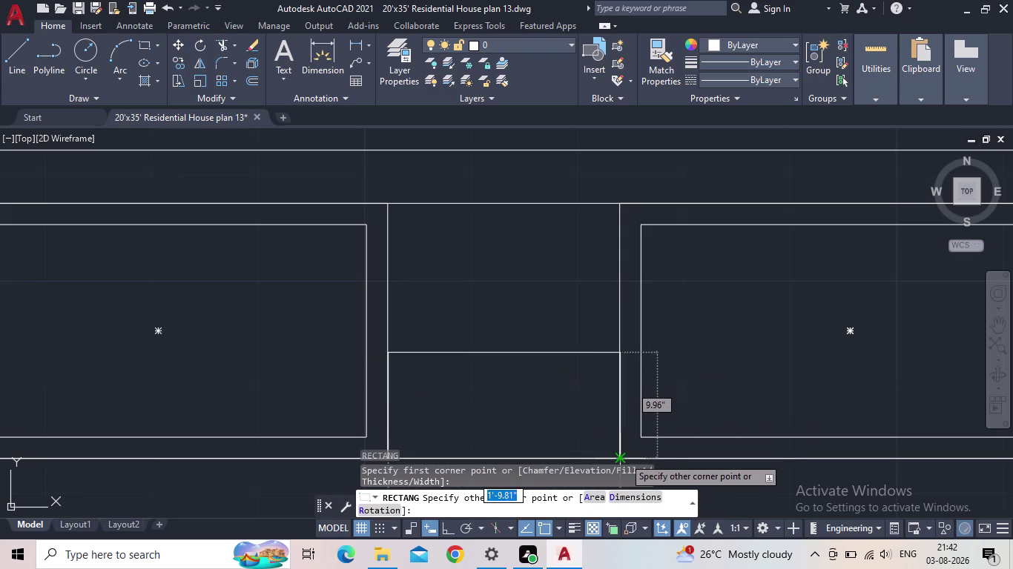
click(623, 457)
key(Escape)
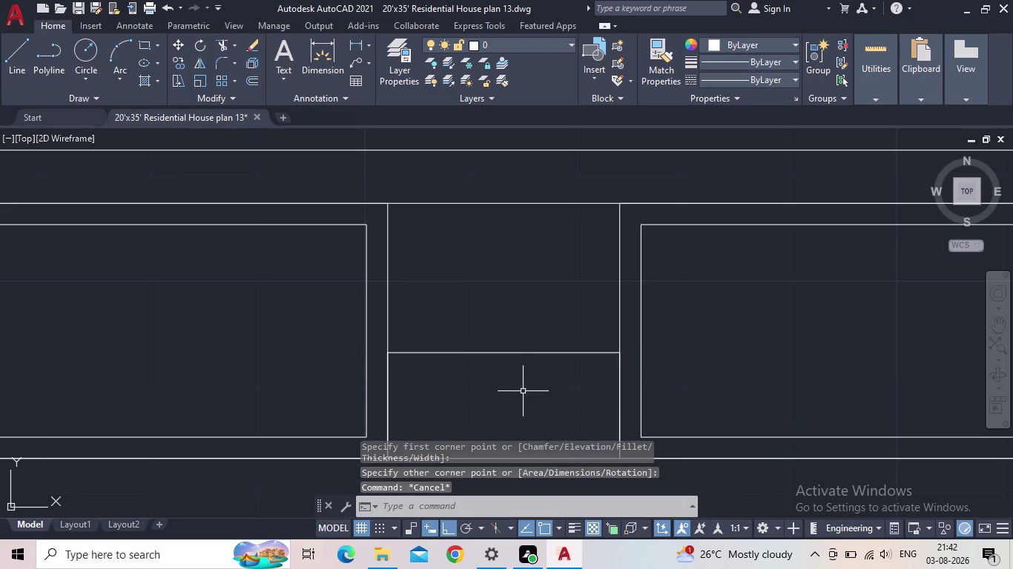